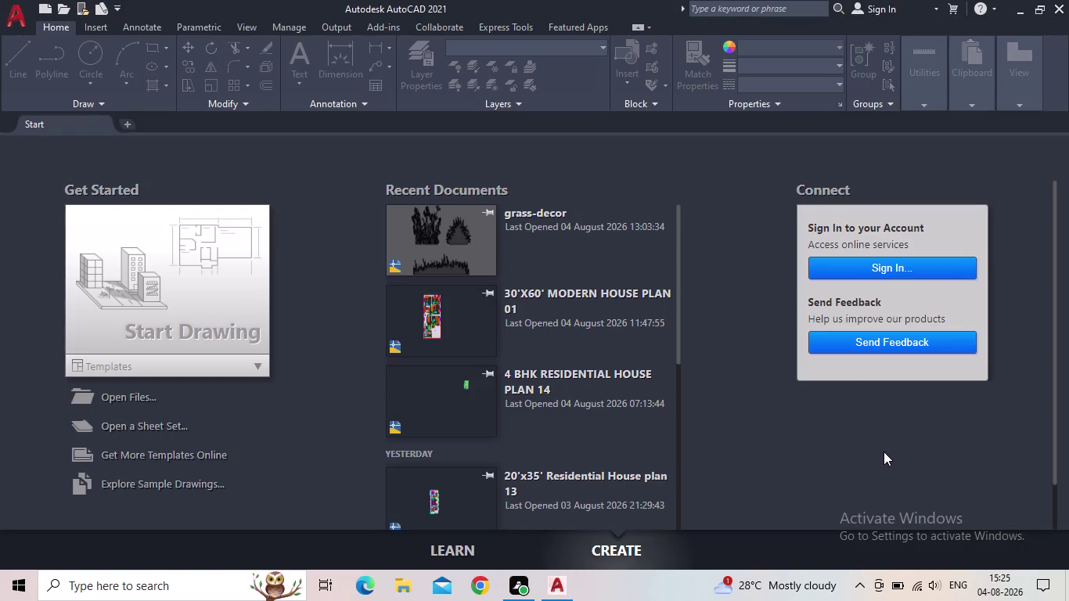
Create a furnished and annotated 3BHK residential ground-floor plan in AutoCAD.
Start a blank drawing, pan the origin to the lower left, and open Drawing Units (UN).
click(172, 300)
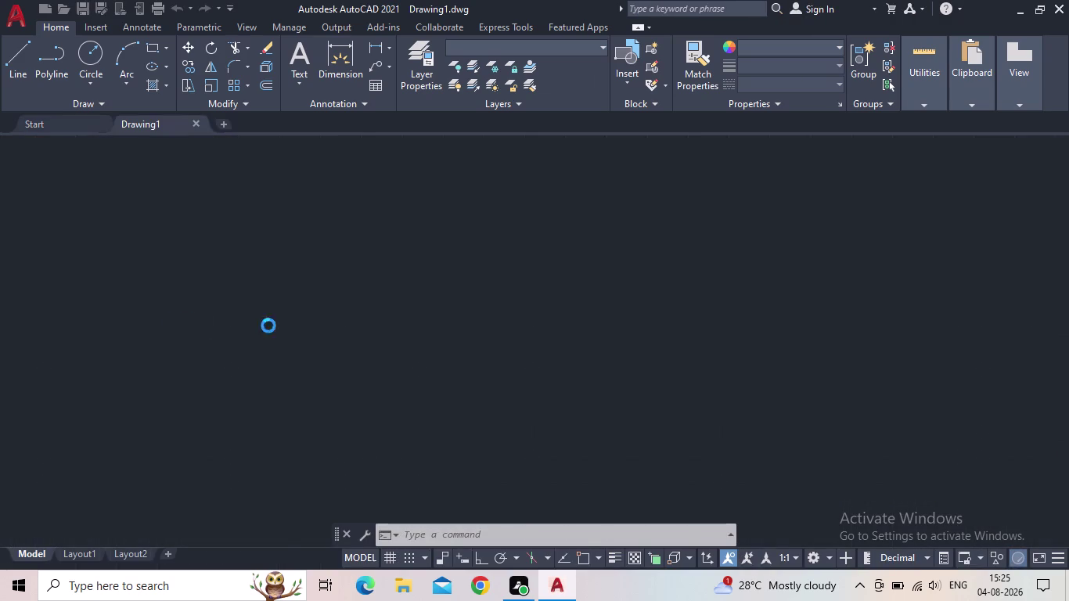
scroll(down, 3)
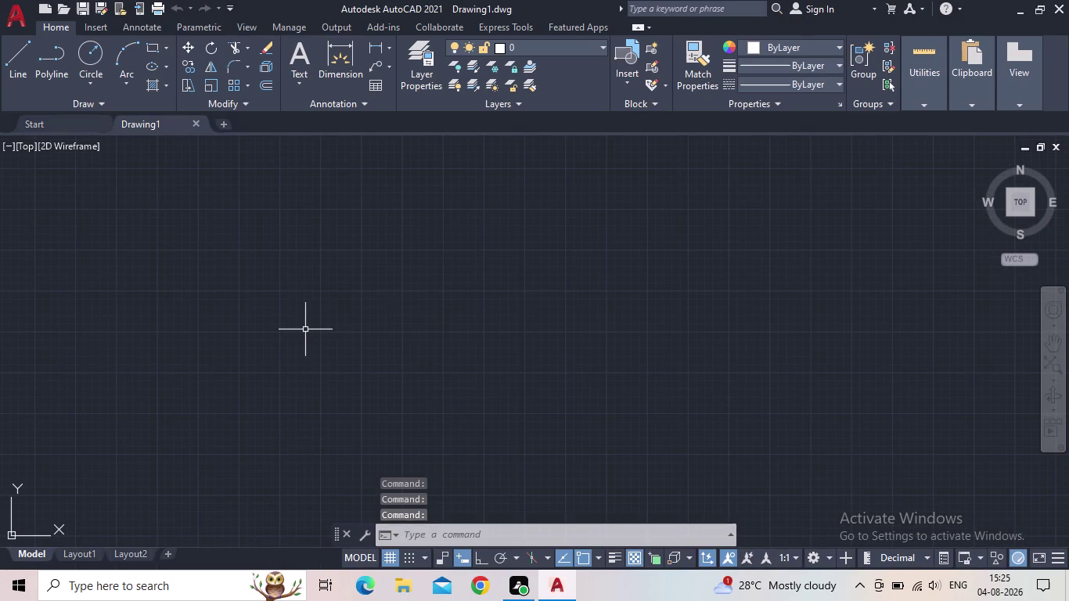
middle_drag(573, 393, 572, 393)
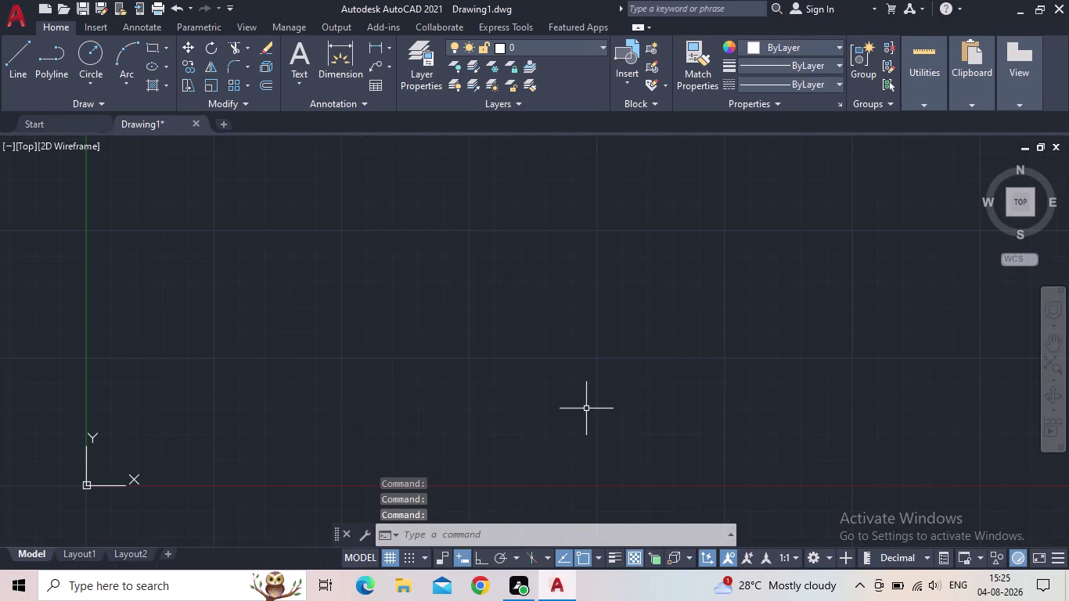
middle_drag(573, 393, 431, 436)
scroll(down, 3)
middle_drag(418, 359, 350, 426)
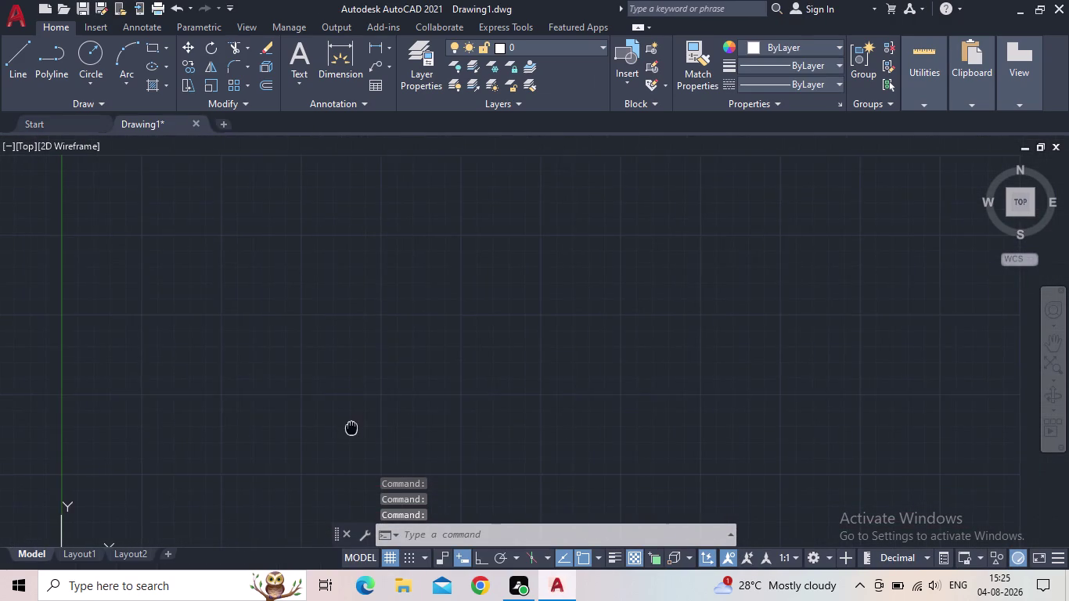
middle_drag(350, 425, 357, 375)
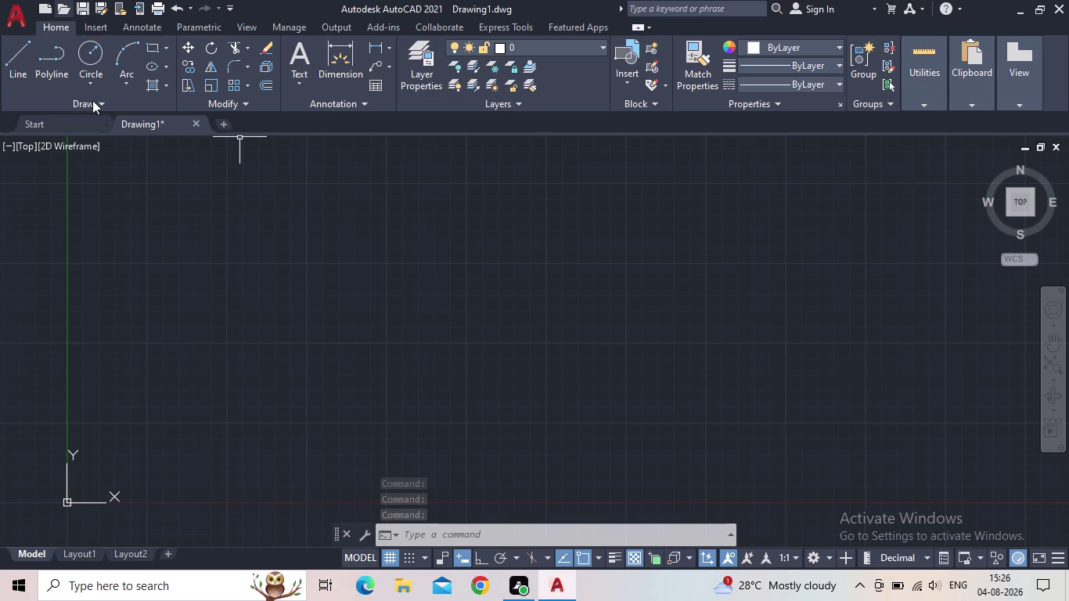
text(UN)
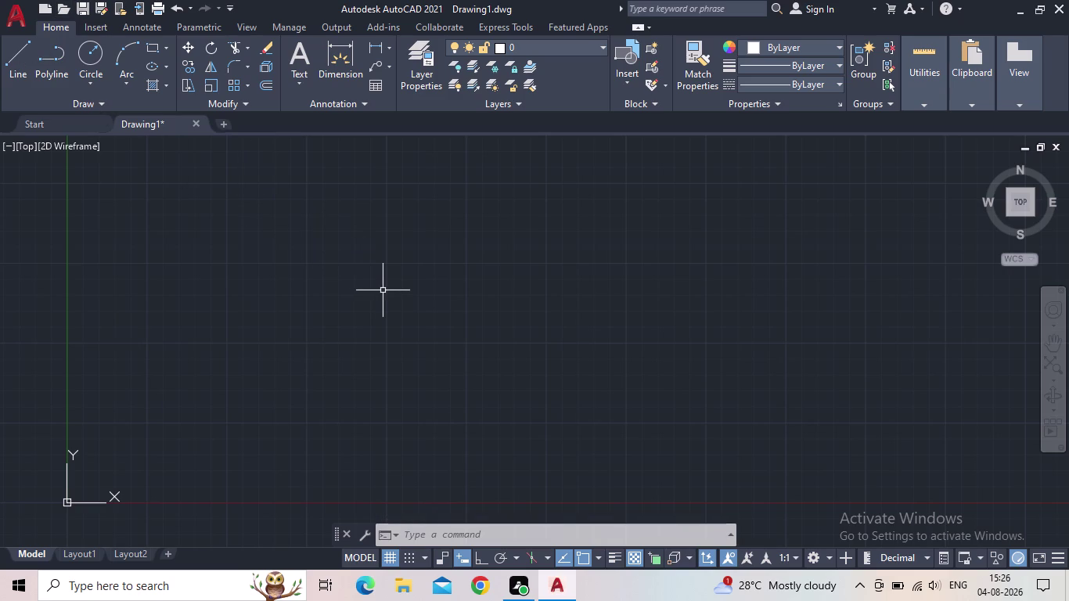
key(Return)
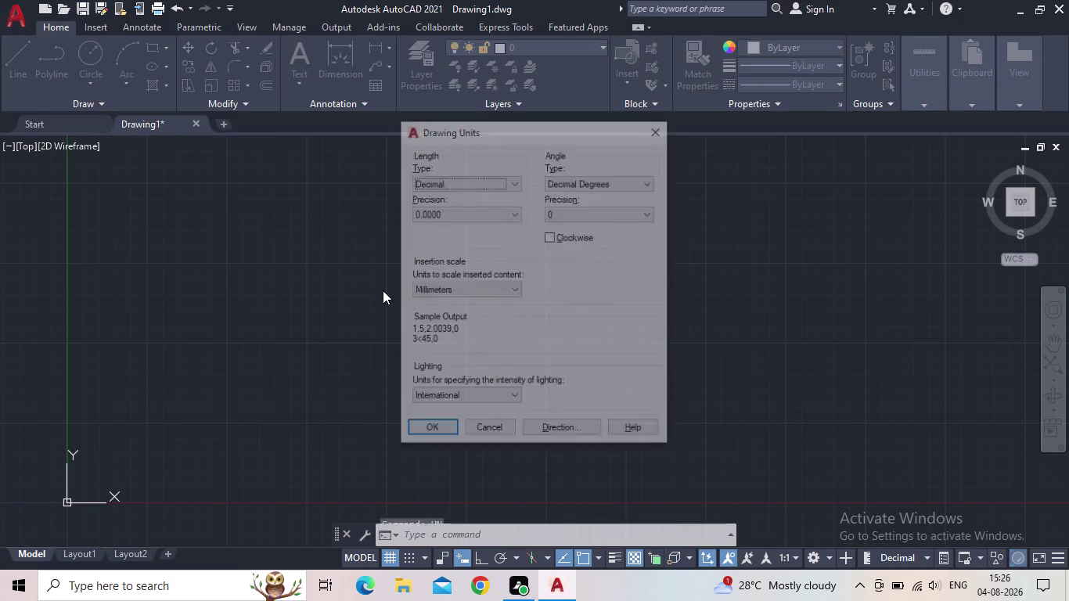
Set drawing units to Engineering, precision 0'-0.00", and insertion scale Inches.
click(493, 186)
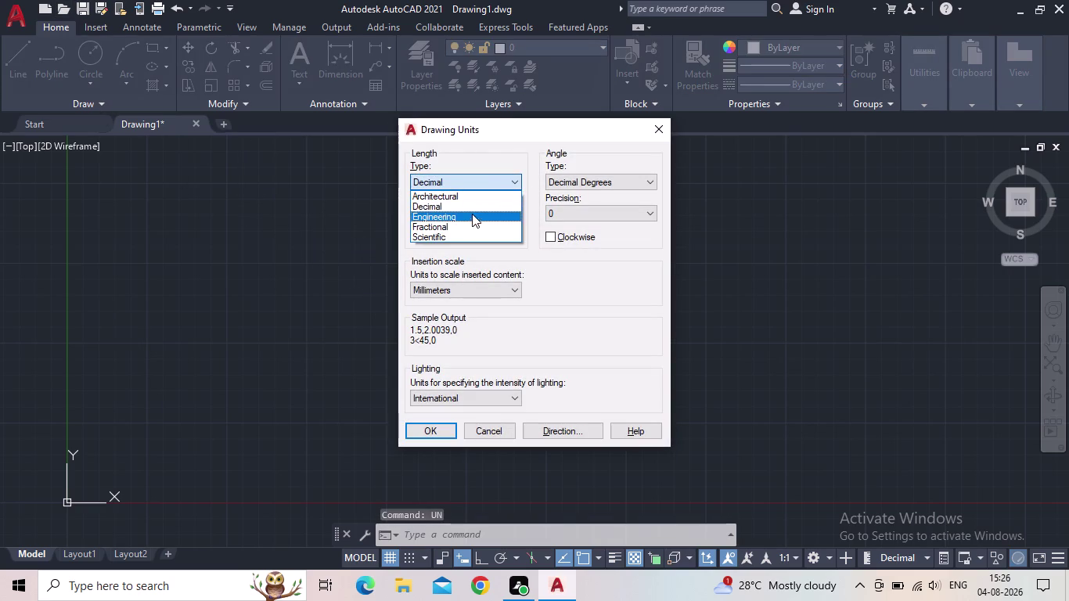
click(470, 216)
click(476, 209)
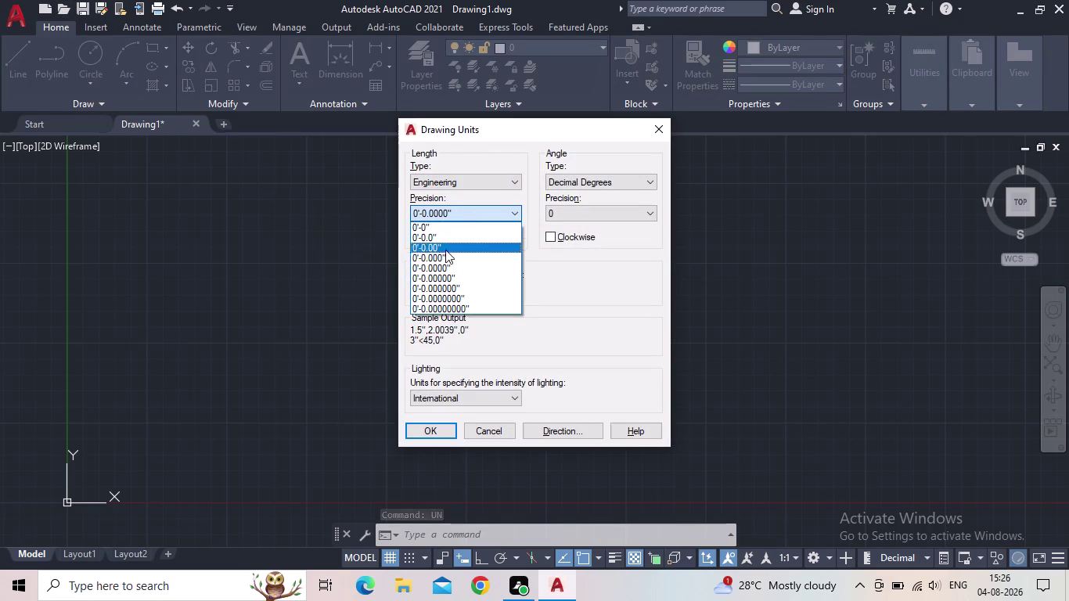
click(446, 250)
click(474, 286)
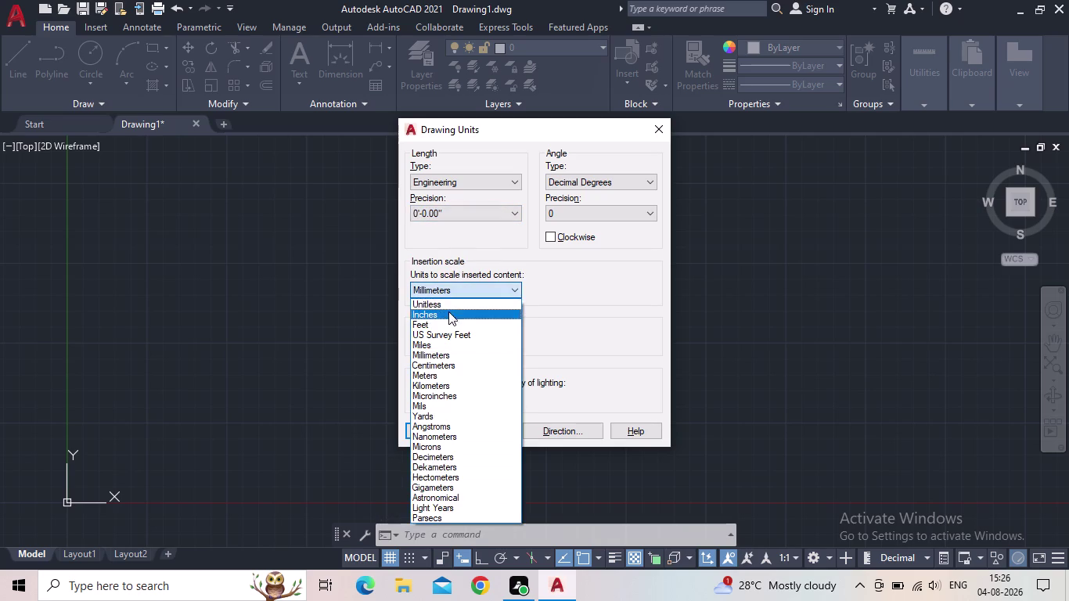
click(447, 314)
click(433, 429)
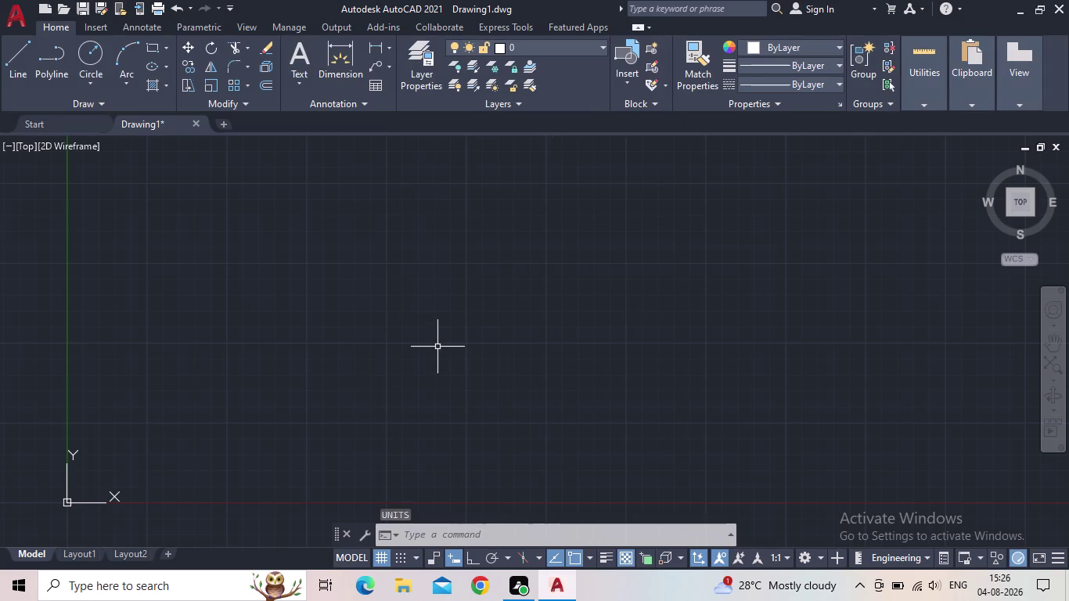
Switch the ISO-25 dimension style's primary units to Engineering and close the style manager.
key(d)
key(Return)
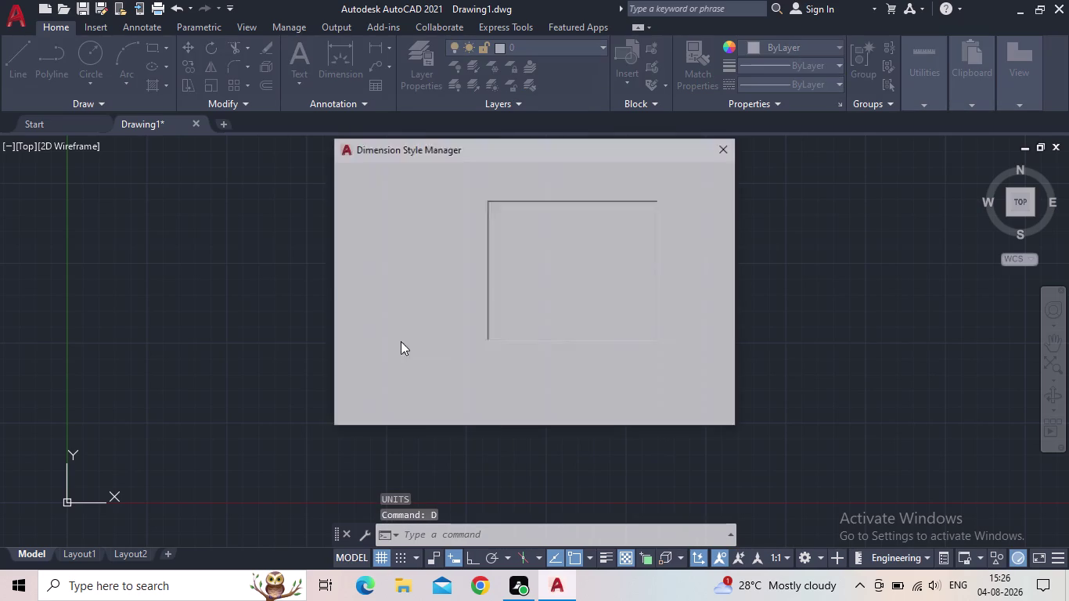
click(701, 257)
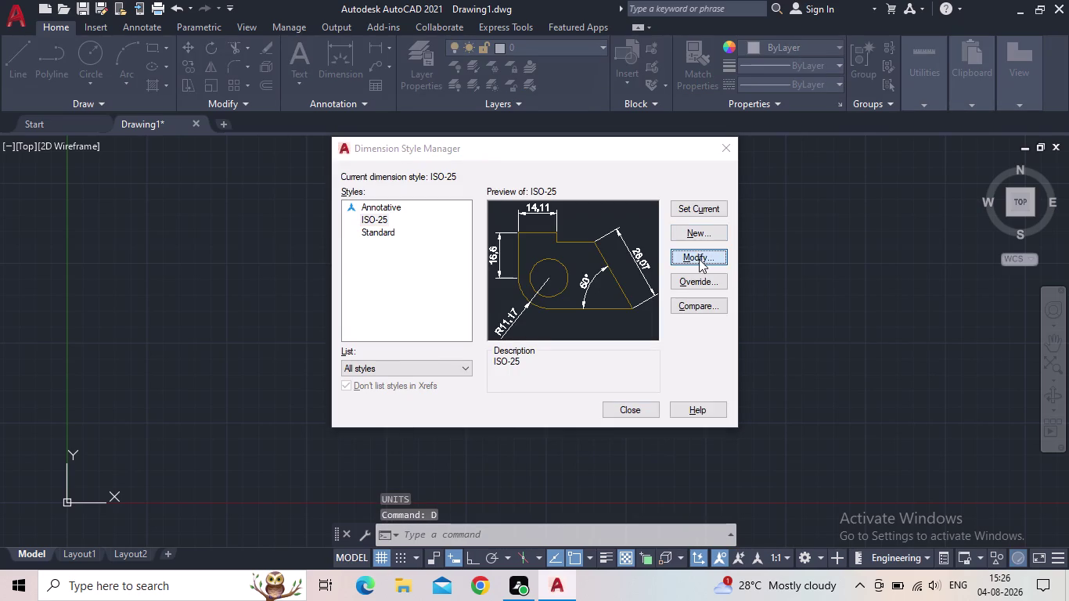
click(515, 145)
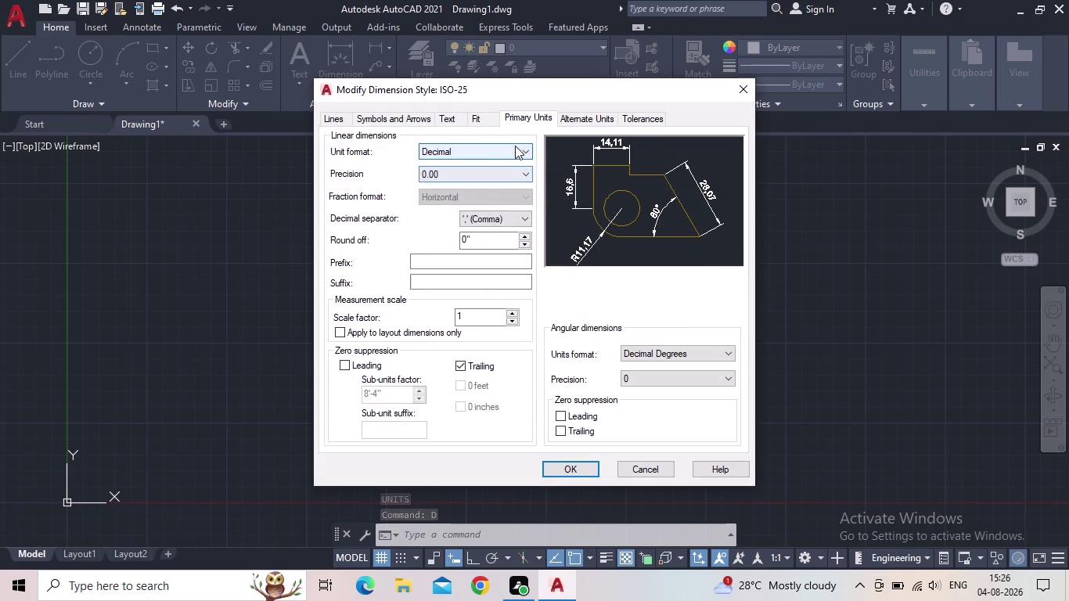
click(463, 184)
click(460, 179)
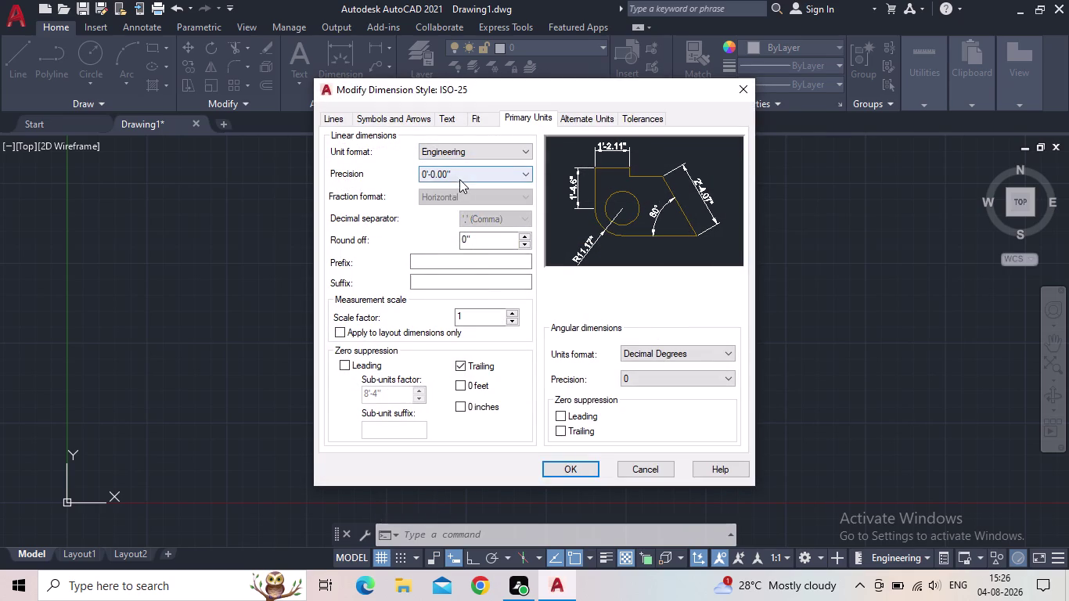
click(453, 206)
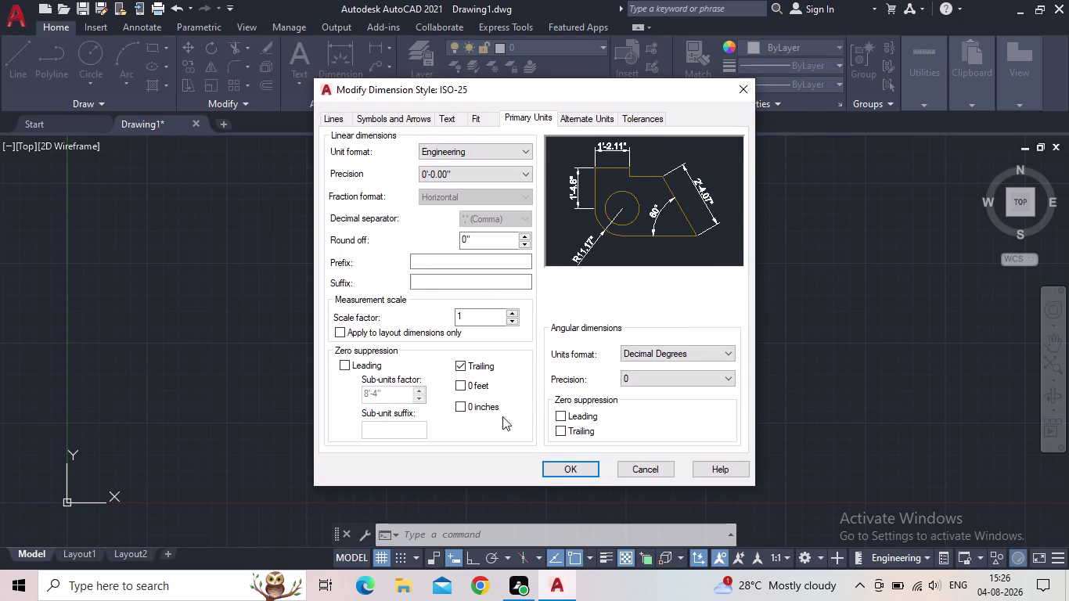
click(566, 474)
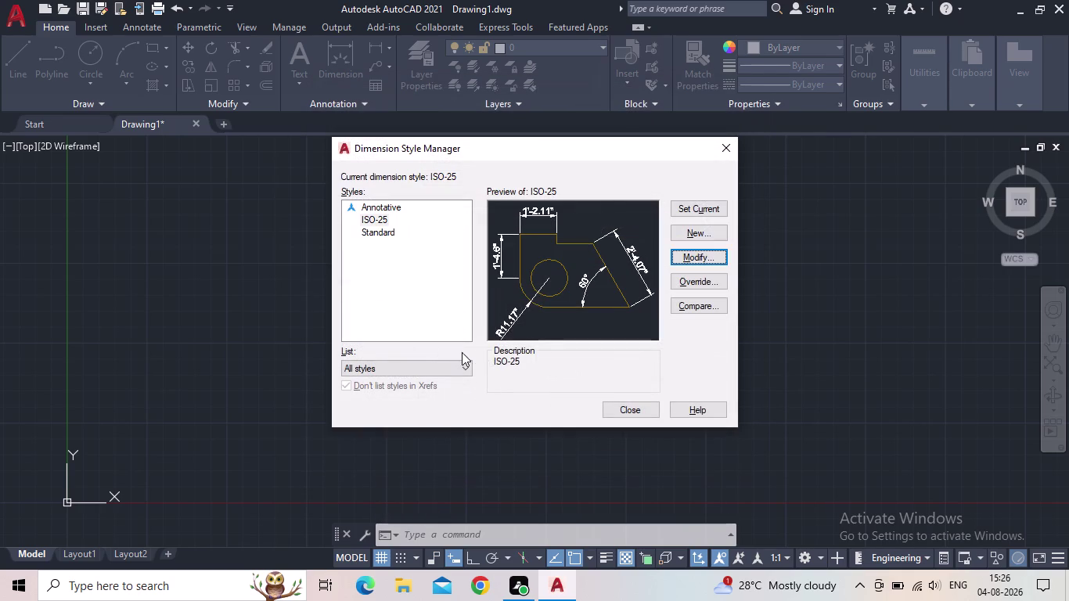
click(703, 208)
click(622, 410)
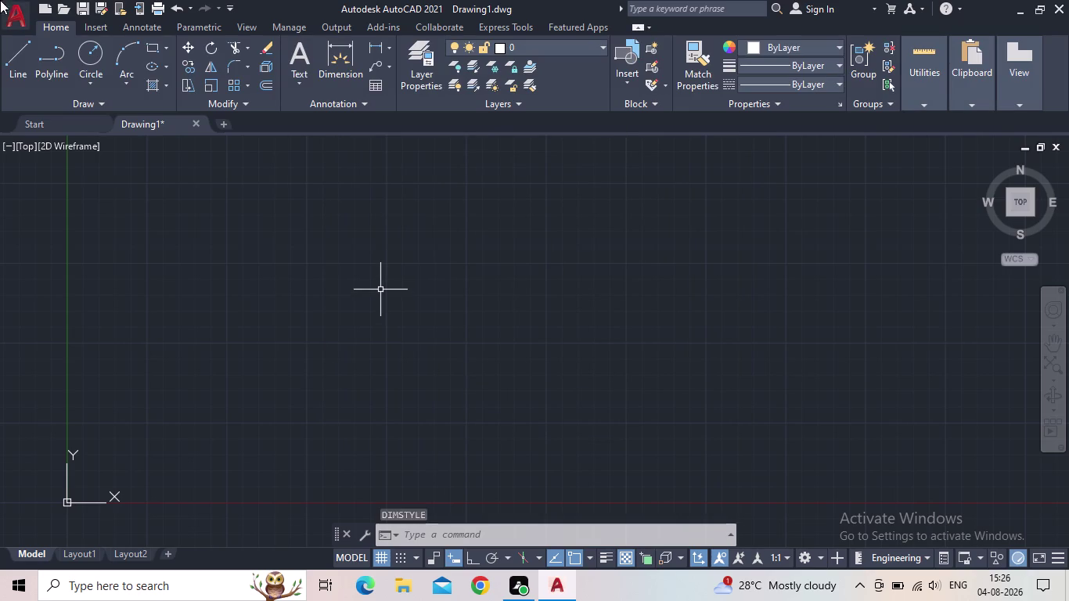
click(19, 18)
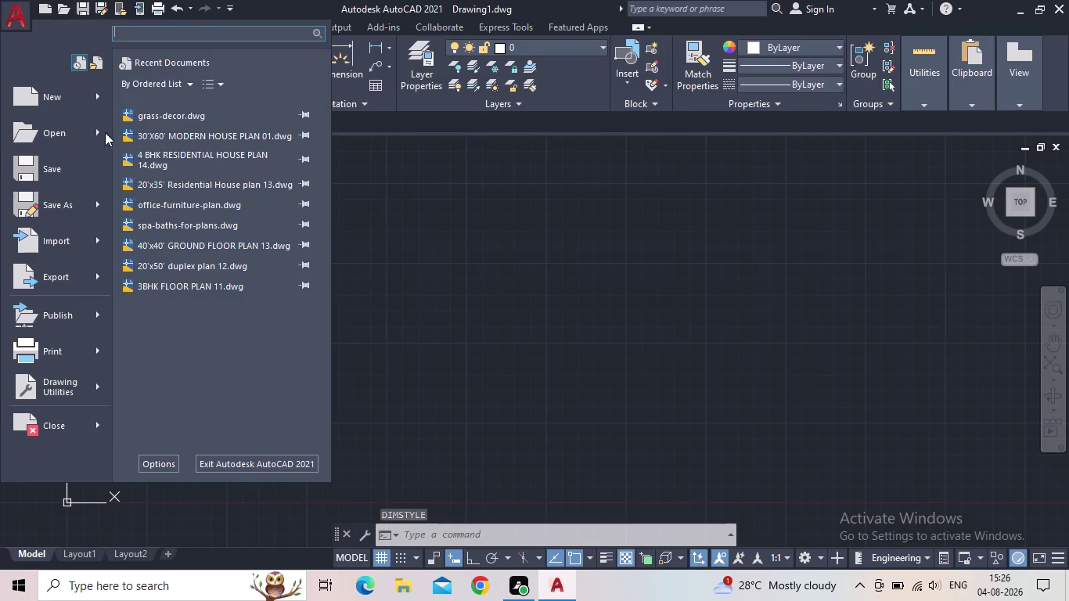
click(598, 275)
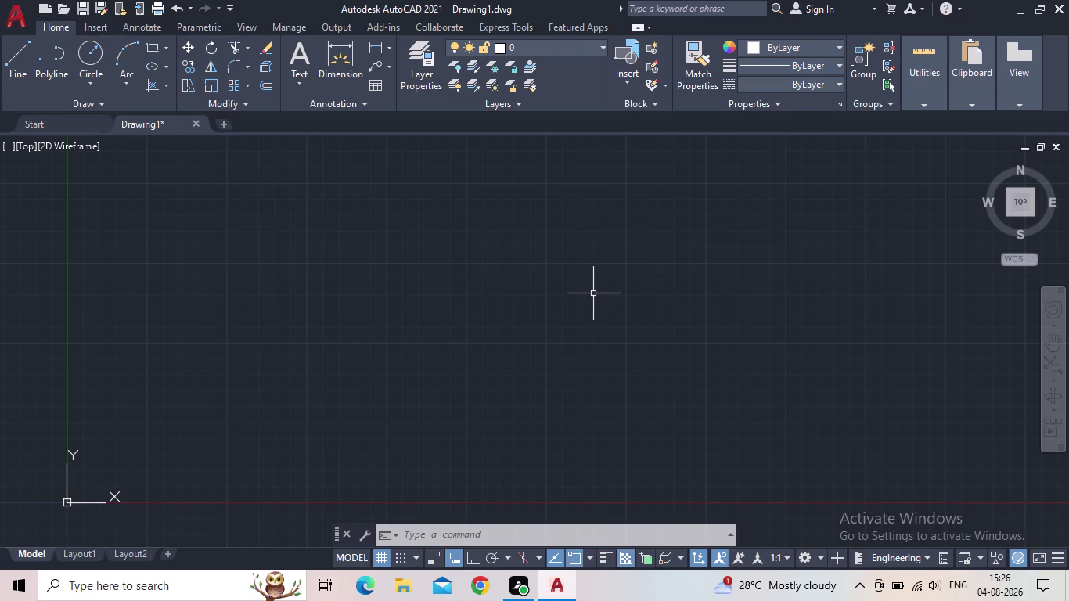
Place a vertical construction line (XL) for the wall.
text(XL)
key(Return)
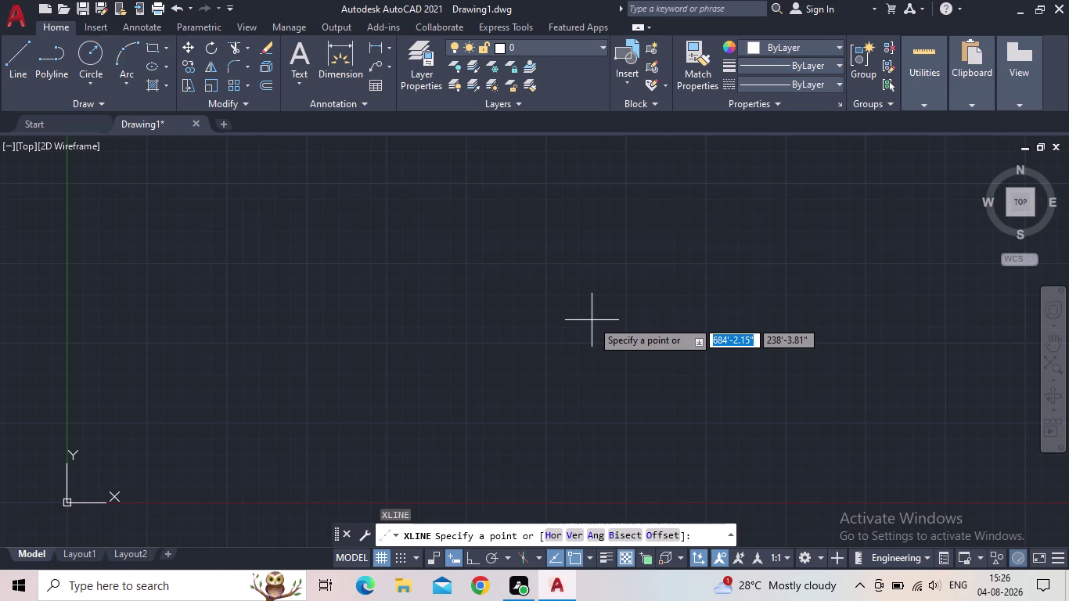
key(v)
key(Return)
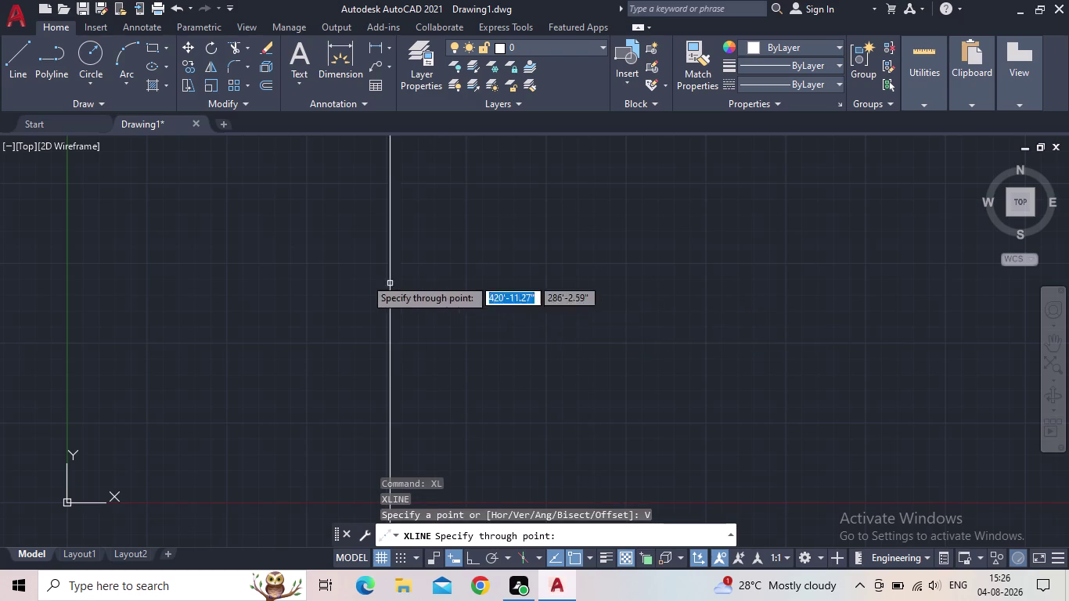
click(318, 254)
key(Escape)
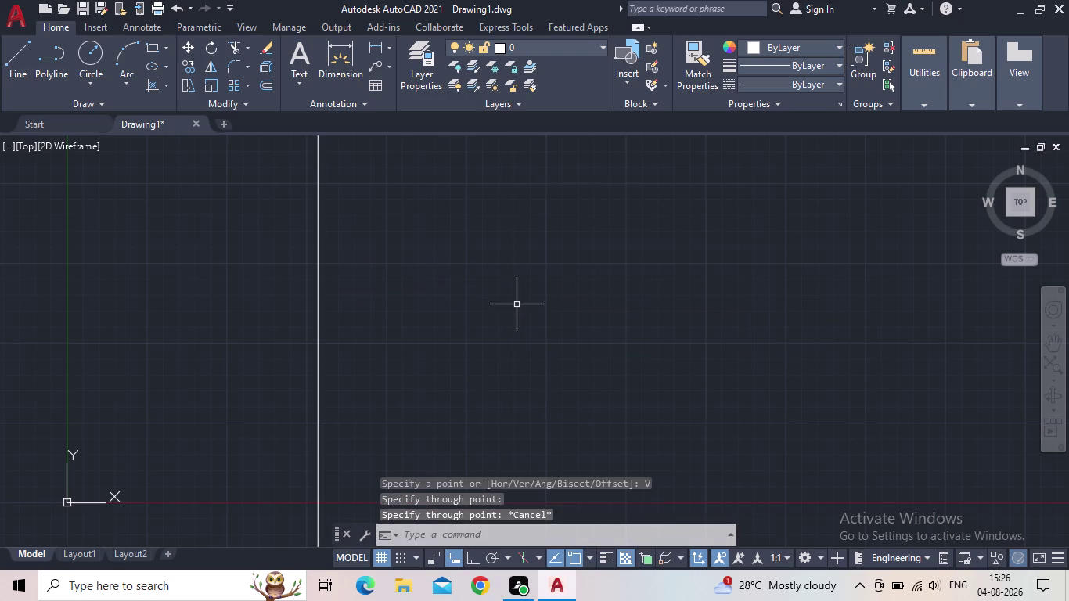
Offset the vertical wall line 9" to form a double wall.
key(o)
key(Return)
text(9)
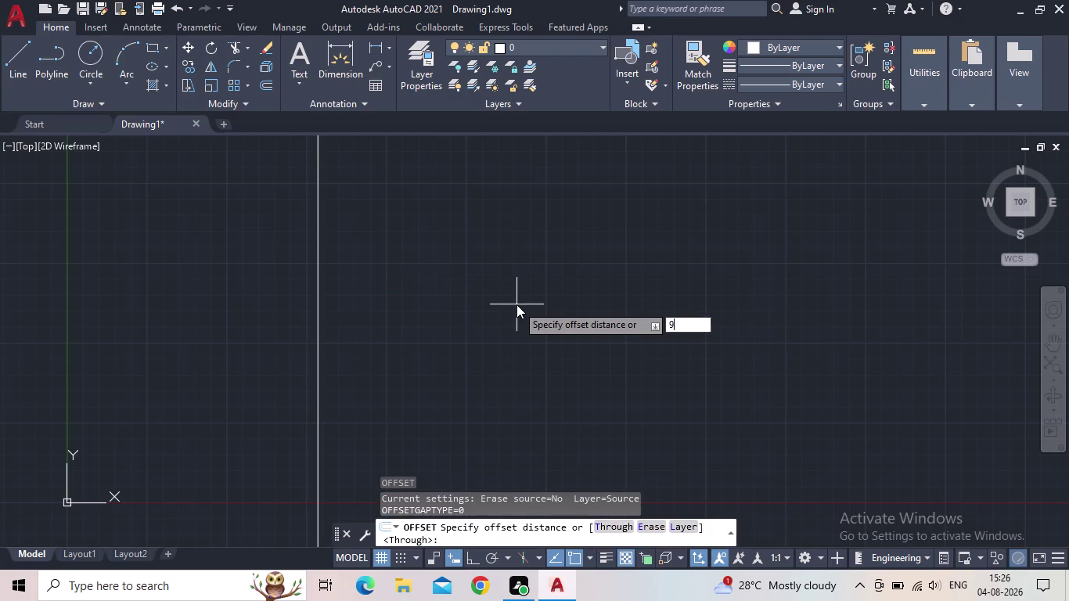
text(")
key(Return)
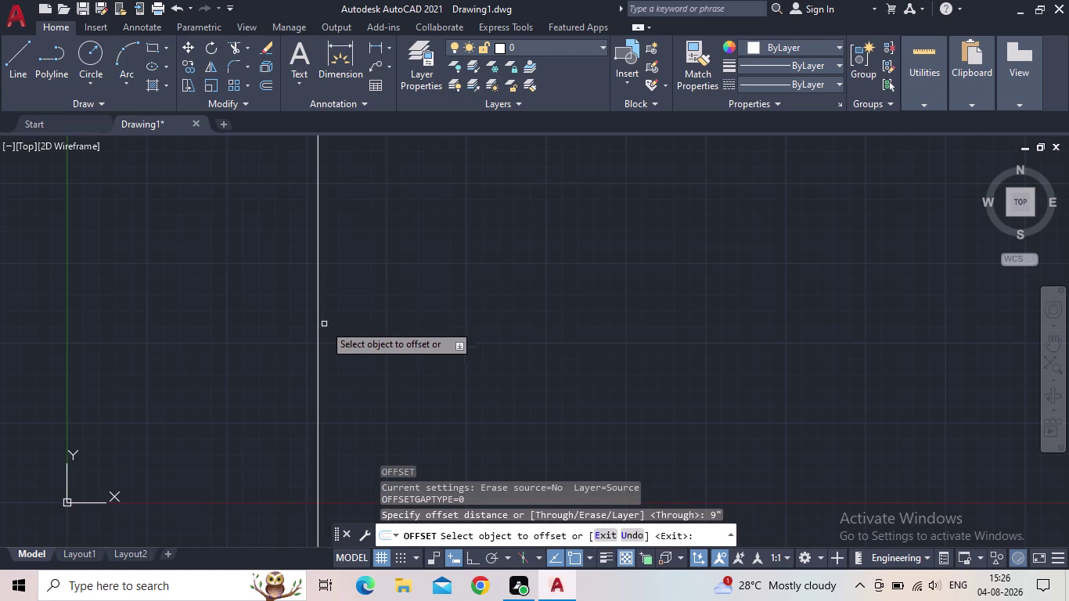
click(316, 331)
click(436, 331)
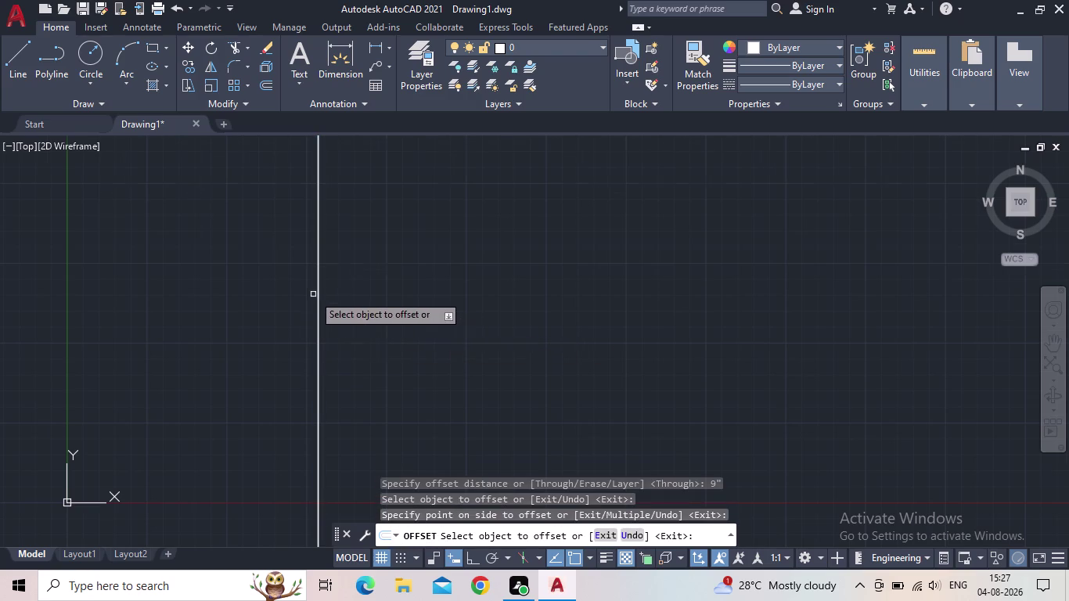
scroll(up, 3)
scroll(up, 3)
middle_drag(382, 270, 334, 304)
key(Escape)
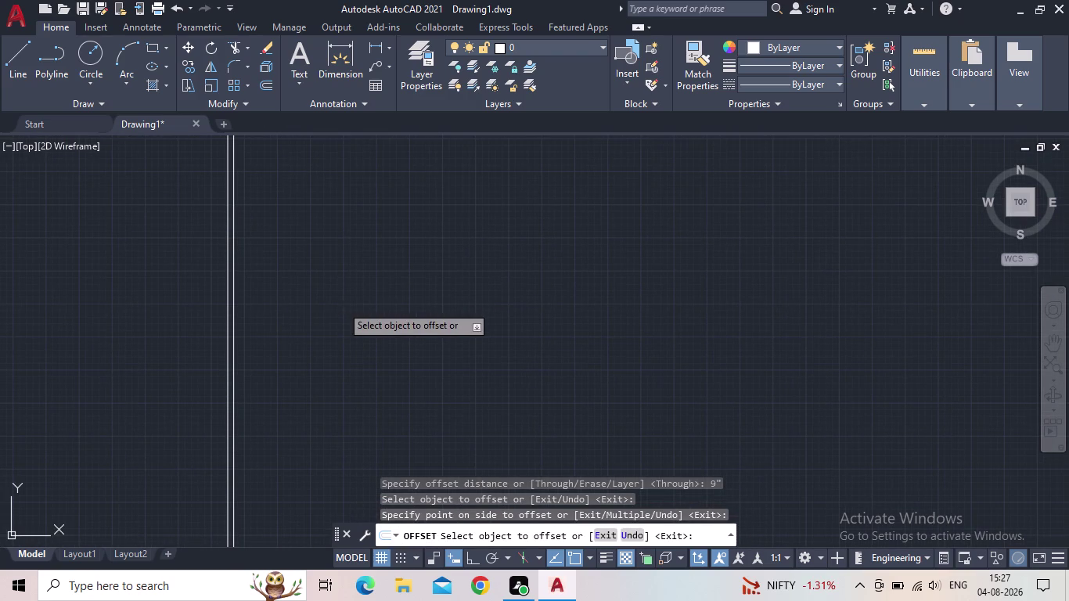
key(o)
key(BackSpace)
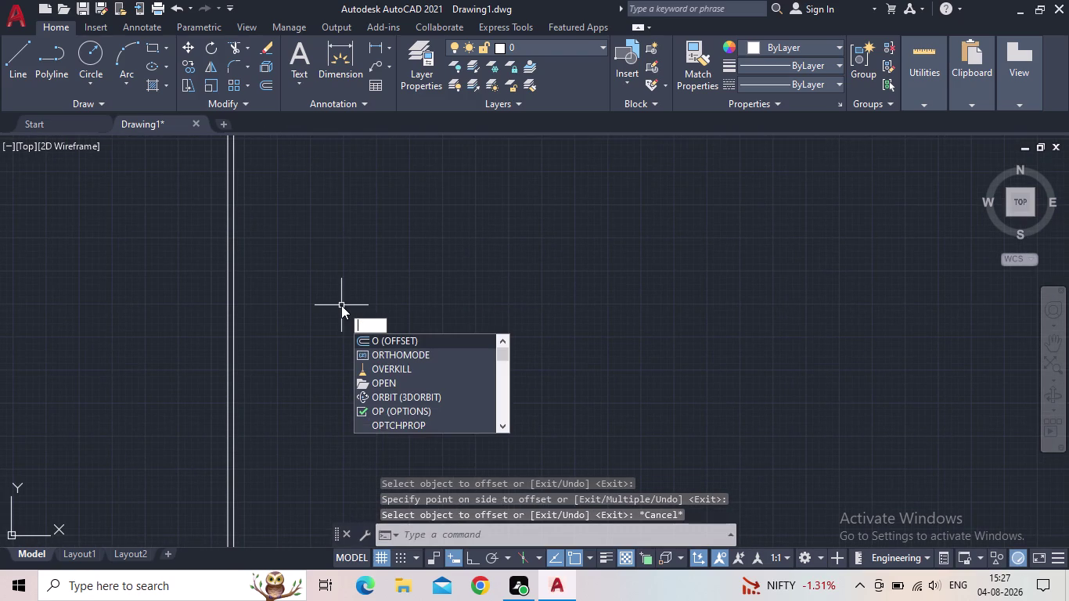
Place a horizontal construction line (XL, H).
text(XL)
key(Return)
key(h)
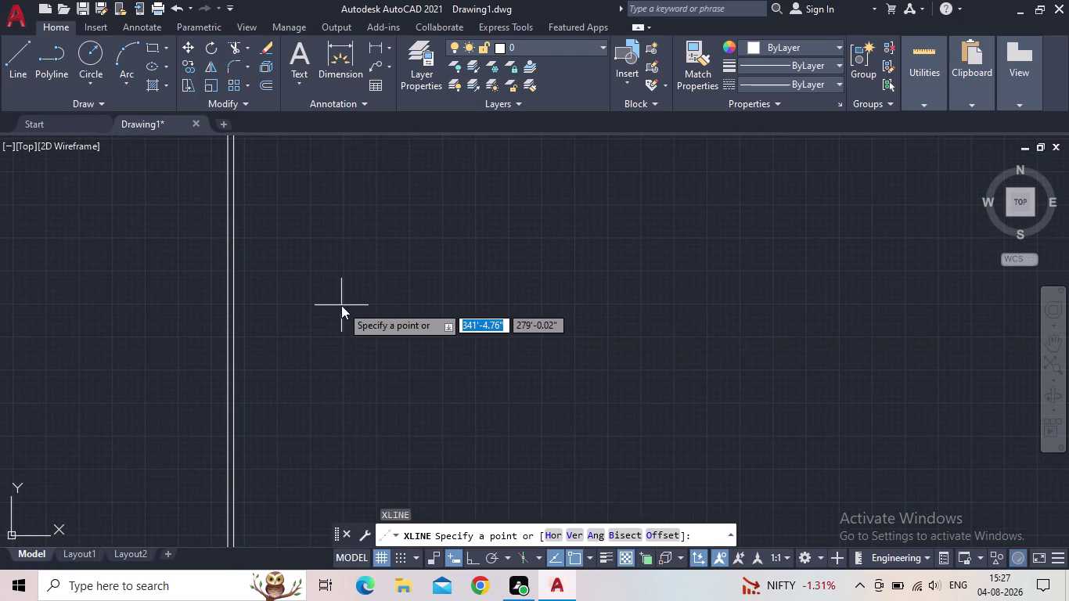
key(Return)
click(323, 310)
key(Escape)
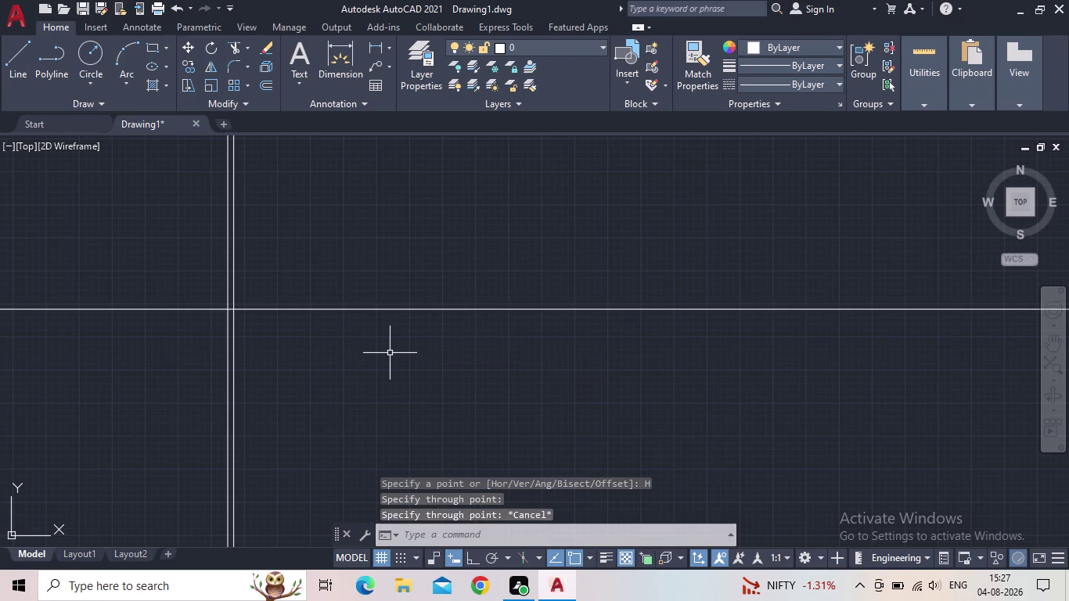
Offset the horizontal line 9" to form the second double wall.
key(o)
key(Return)
key(5)
key(BackSpace)
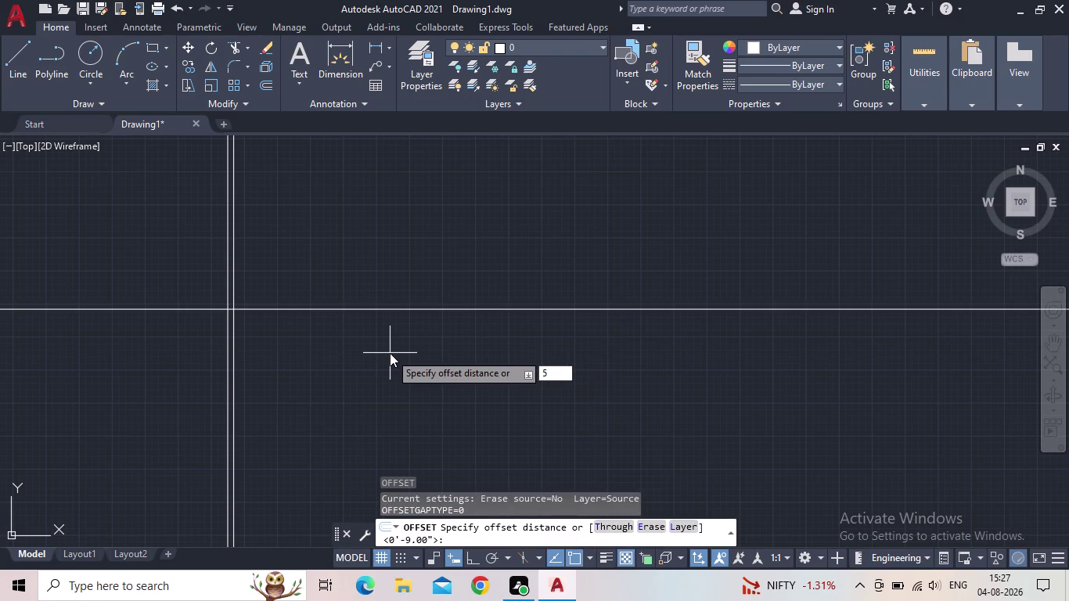
text(9")
key(Return)
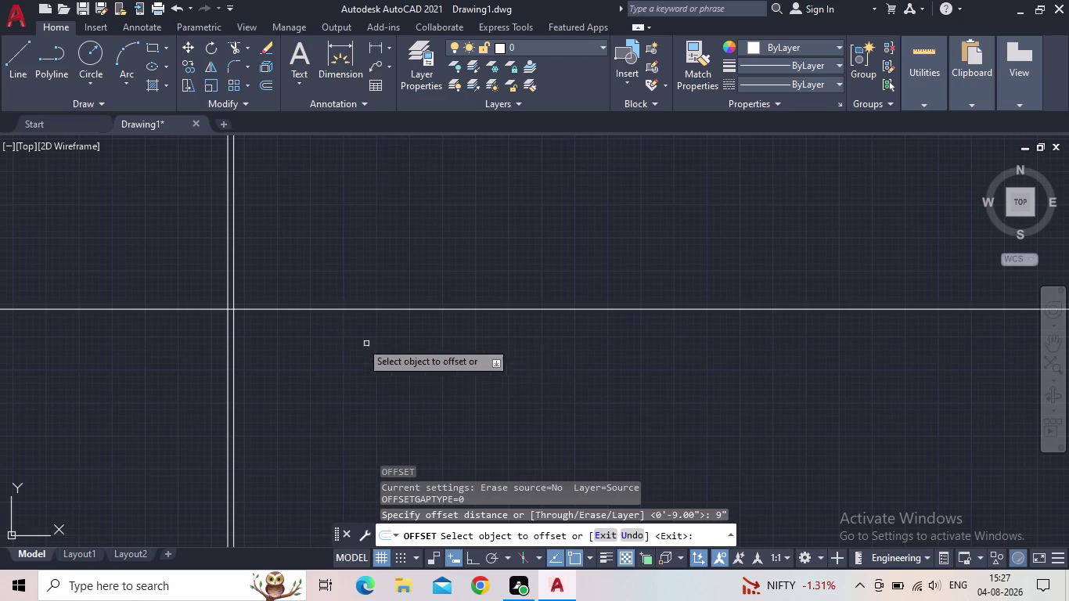
click(288, 306)
click(286, 311)
click(290, 278)
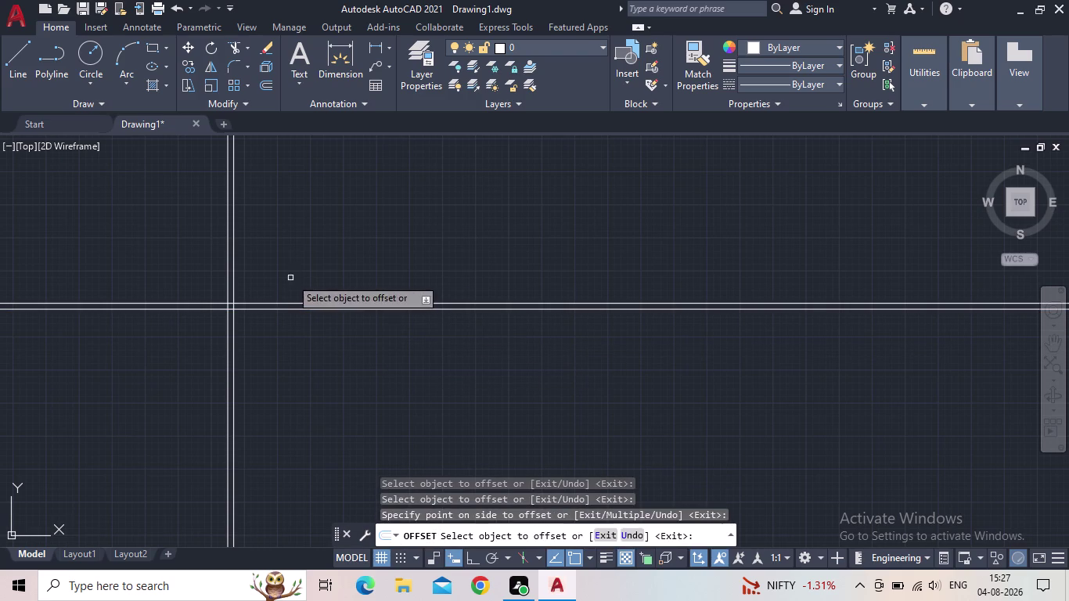
key(Escape)
Trim the overhanging wall line ends with a fence so the double walls meet cleanly.
key(t)
key(r)
key(space)
drag(291, 426, 268, 413)
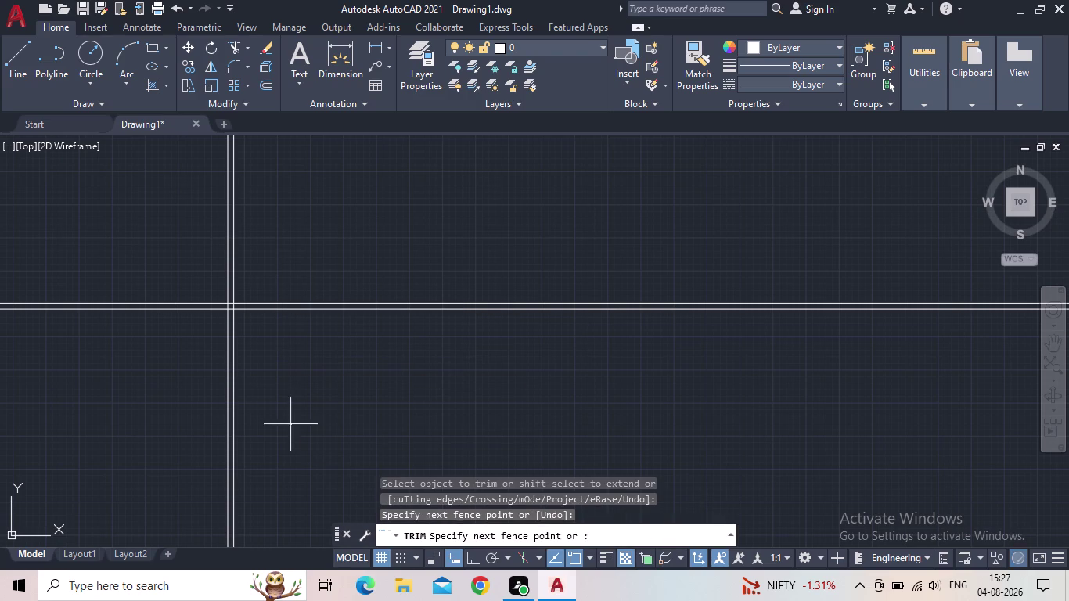
drag(267, 413, 103, 260)
scroll(down, 3)
middle_drag(137, 286, 36, 392)
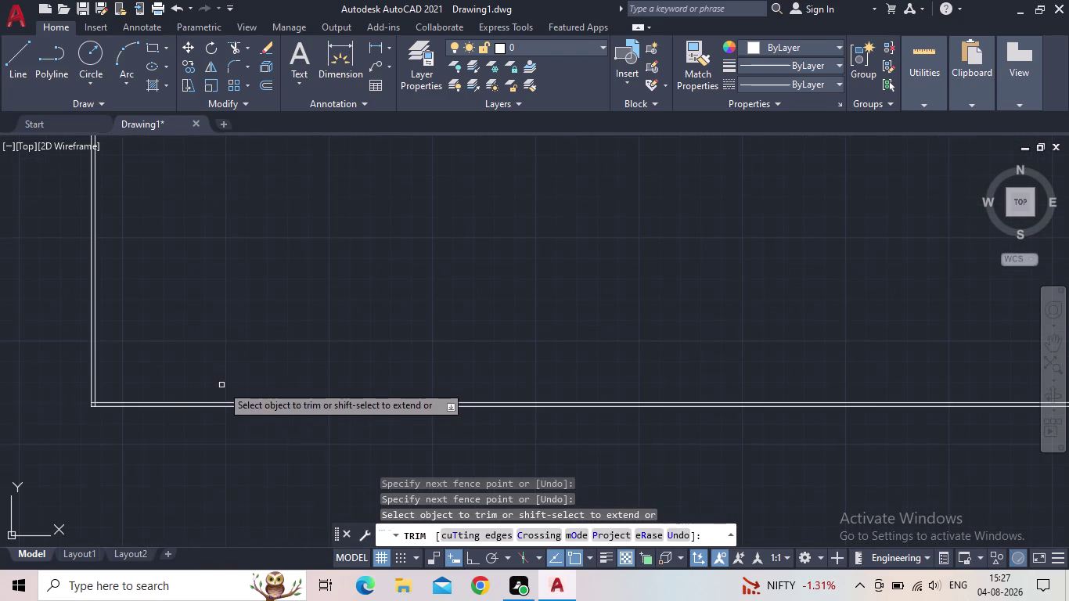
key(Escape)
Review the trimmed wall corner and open the Save Drawing As dialog.
scroll(up, 3)
middle_drag(262, 400, 255, 389)
scroll(down, 3)
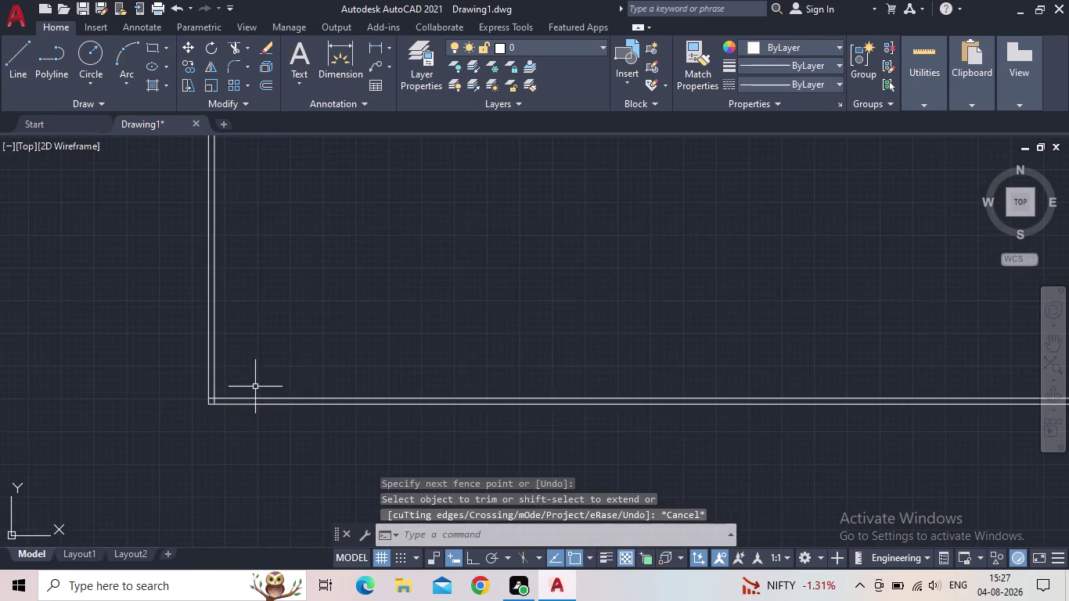
middle_drag(302, 329, 148, 394)
middle_drag(269, 350, 293, 362)
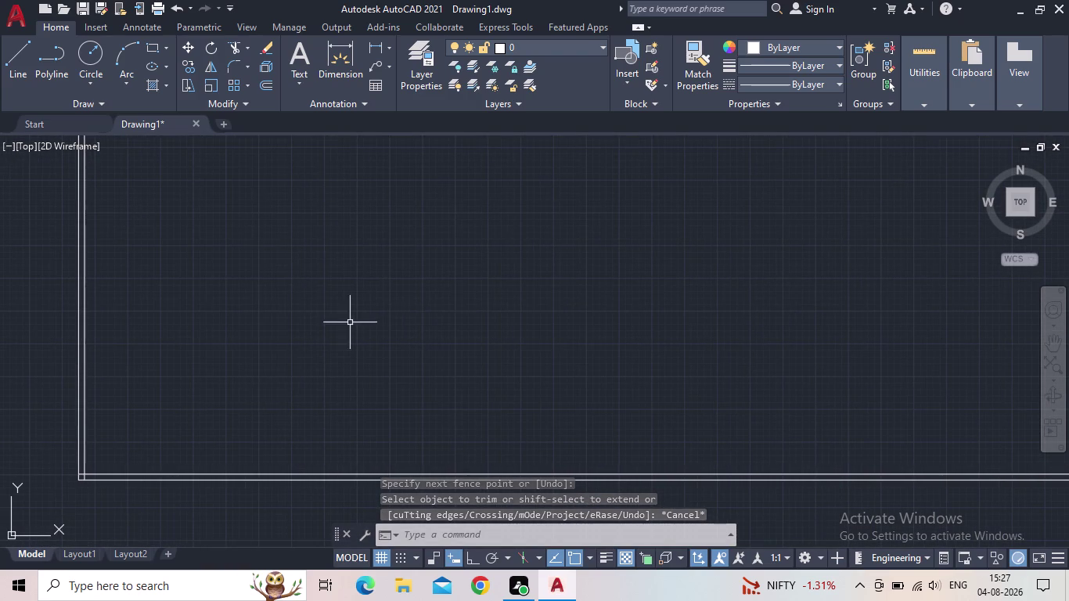
click(88, 7)
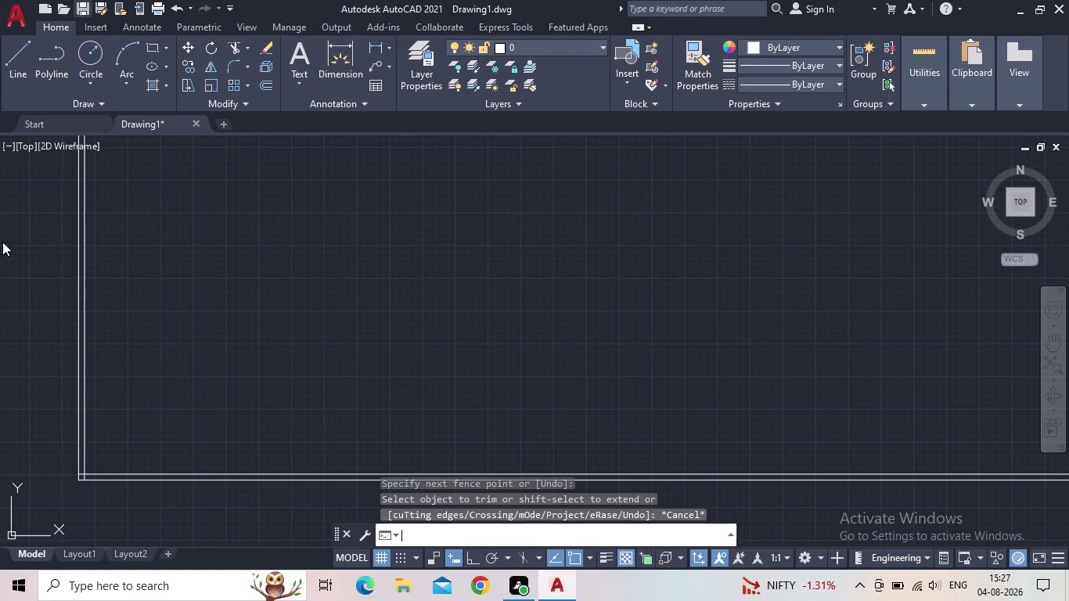
double_click(479, 192)
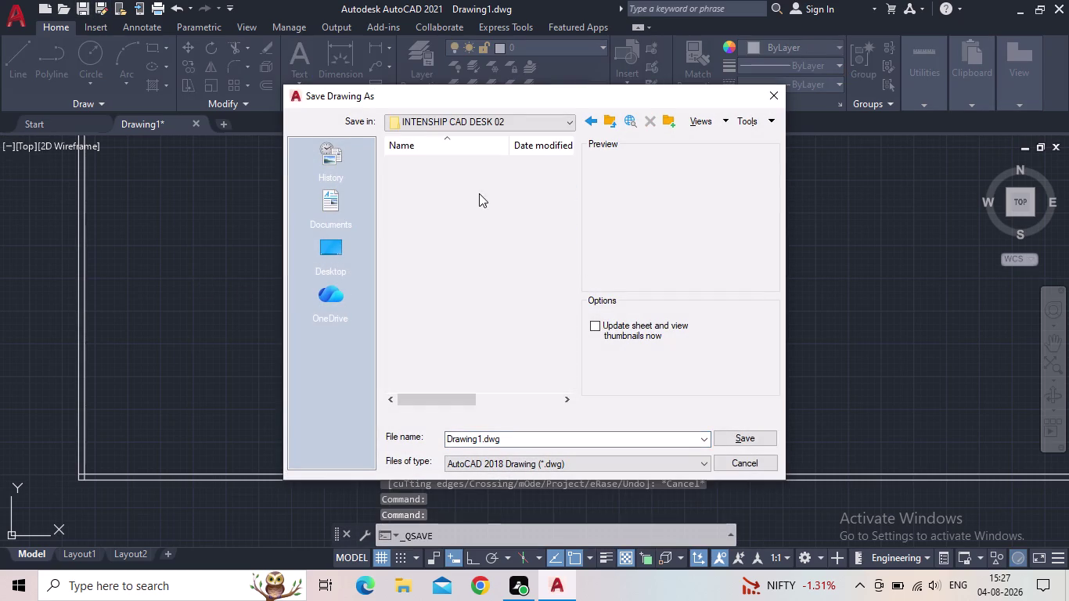
Name the file 'PROJECT 2 RESIDENTIAL FLOOR PLAN' and save it.
click(521, 442)
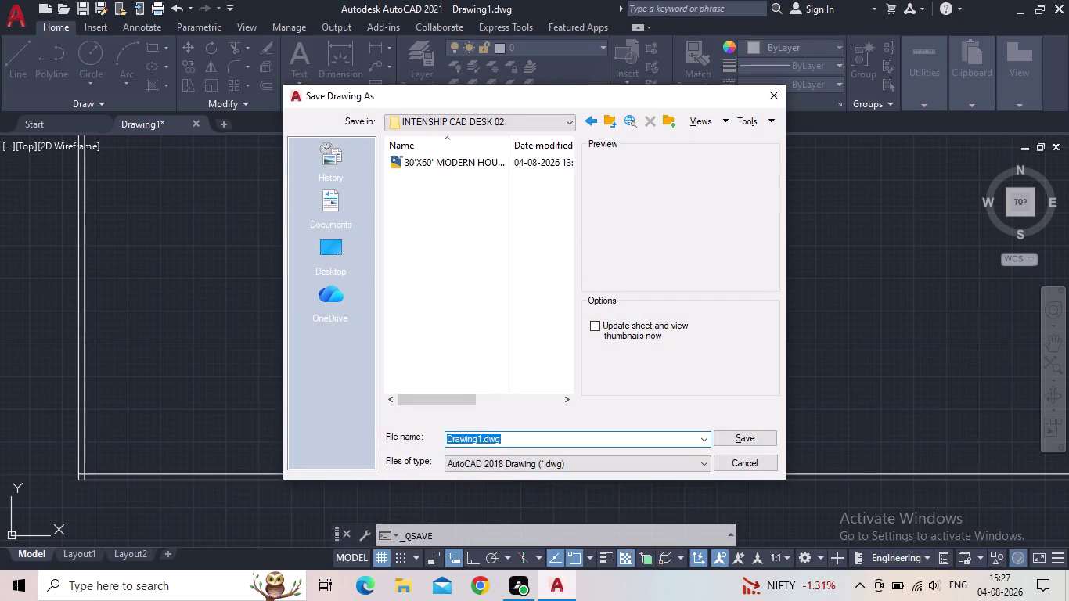
text(PRO)
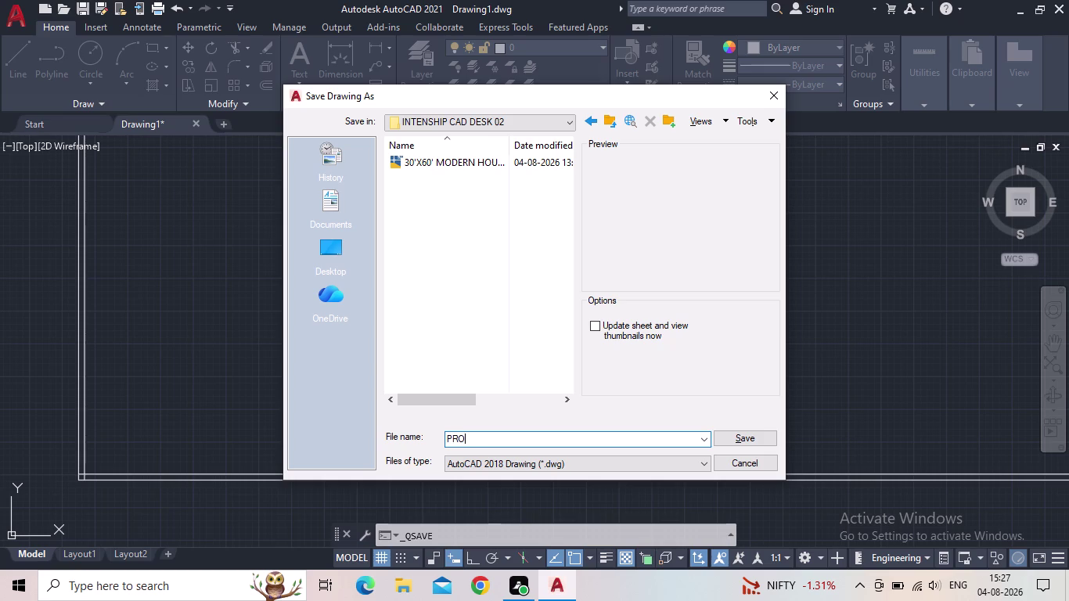
text(JECT)
key(space)
text(2)
key(space)
text(RES)
text(IDENTI)
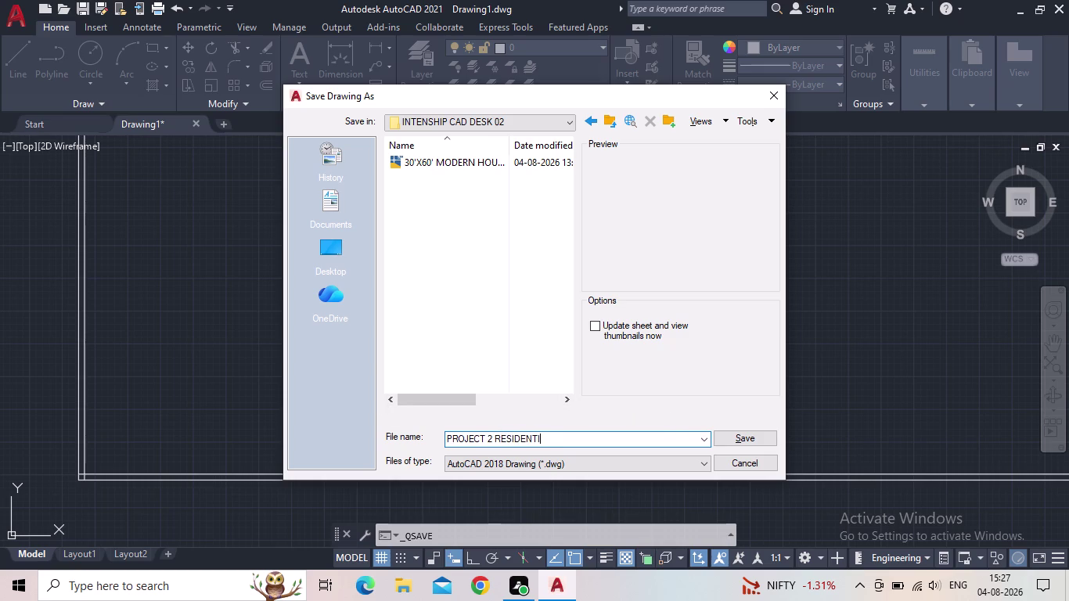
text(AL FLOOR)
key(space)
text(PLAN)
key(Return)
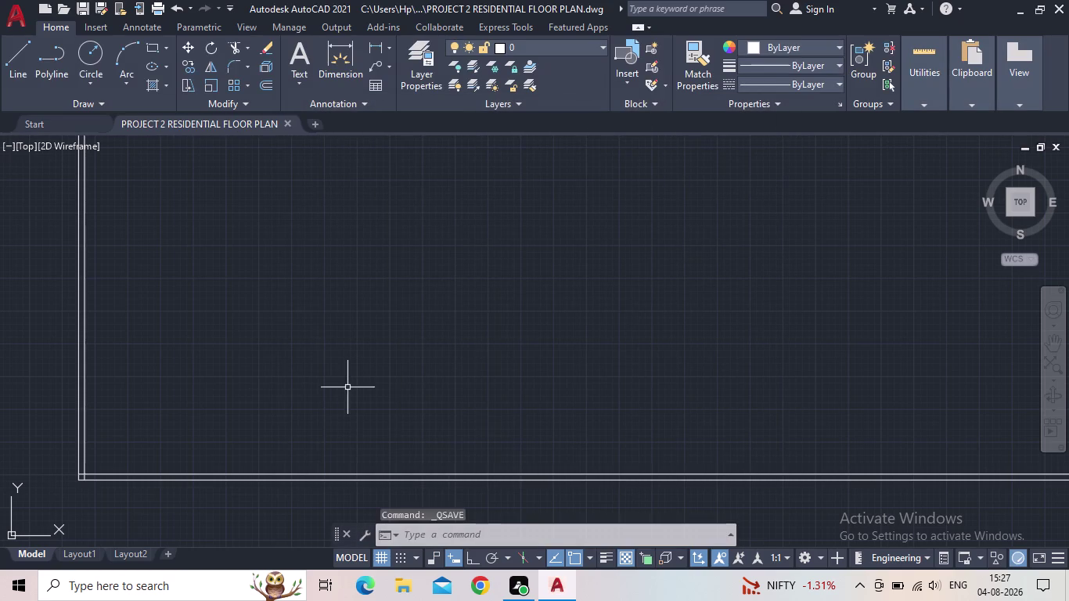
middle_drag(433, 347, 401, 398)
scroll(down, 3)
middle_drag(407, 386, 328, 369)
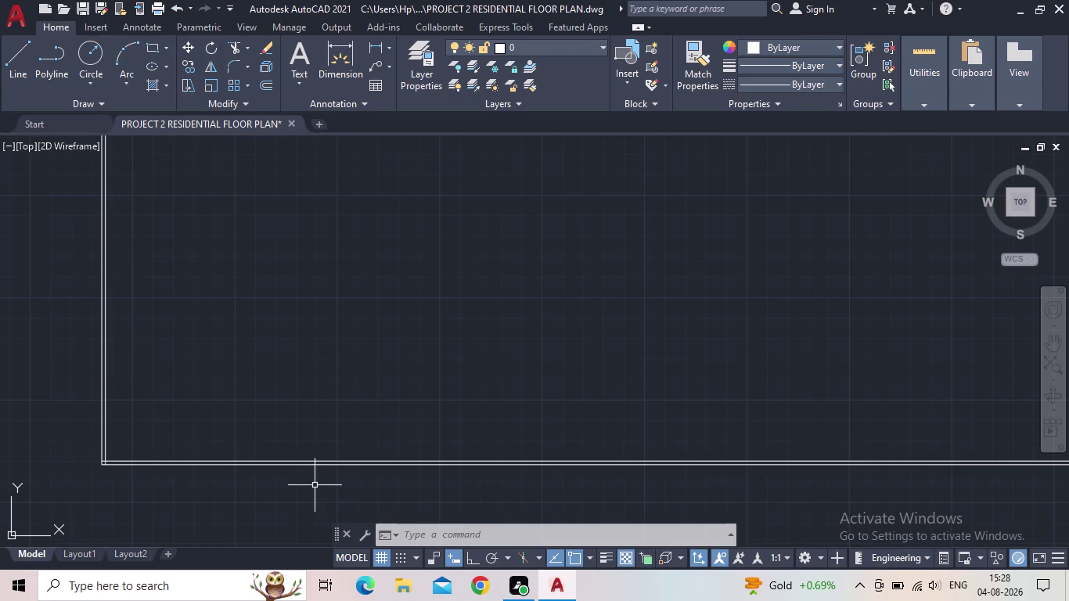
middle_drag(373, 452, 360, 477)
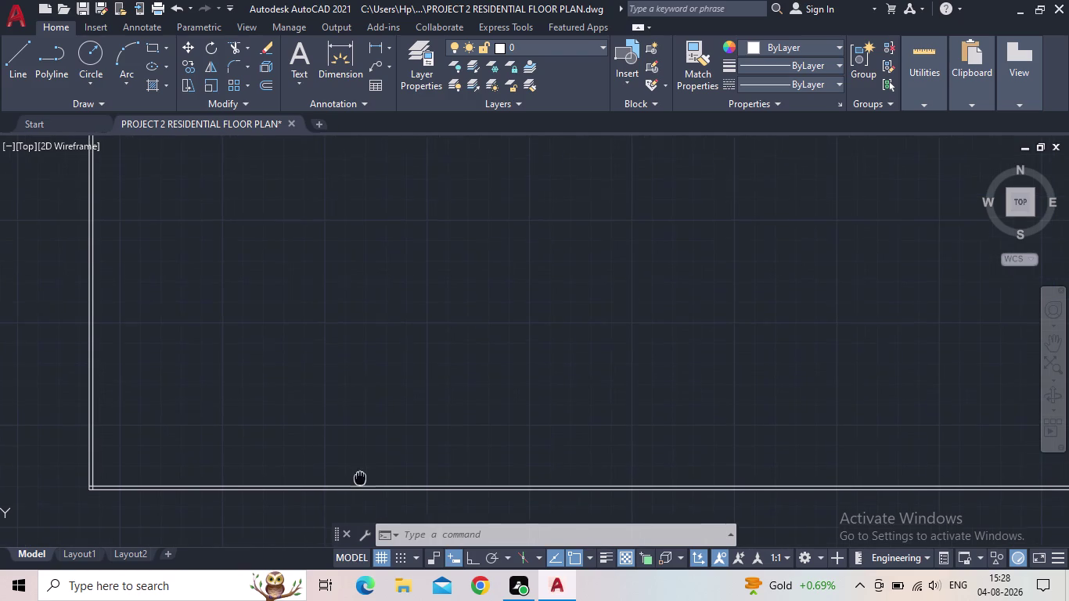
middle_drag(360, 477, 361, 478)
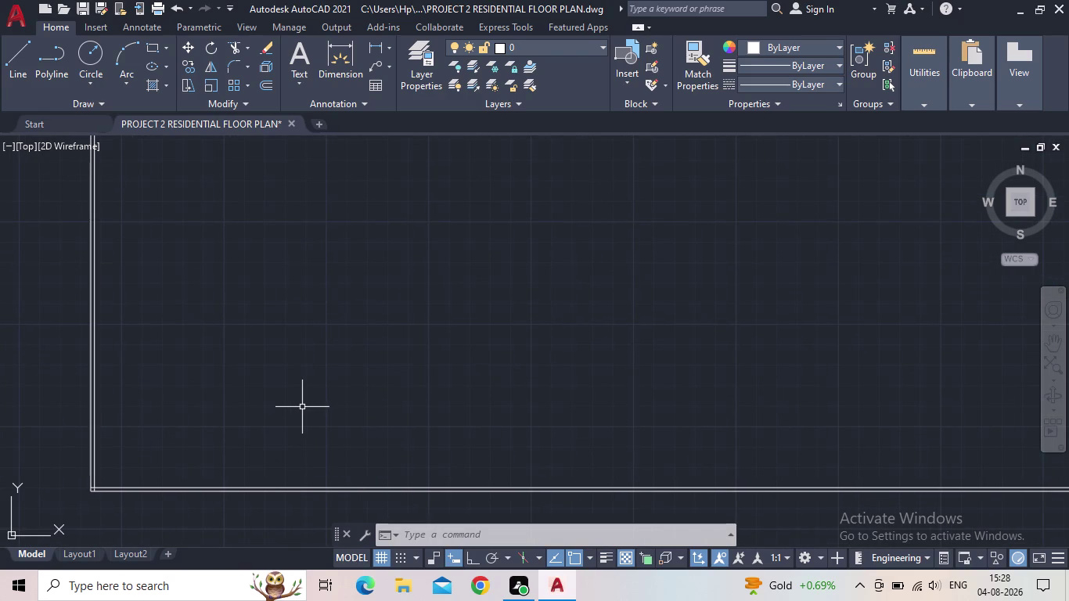
middle_drag(316, 416, 301, 455)
middle_drag(303, 419, 303, 435)
middle_drag(306, 434, 377, 428)
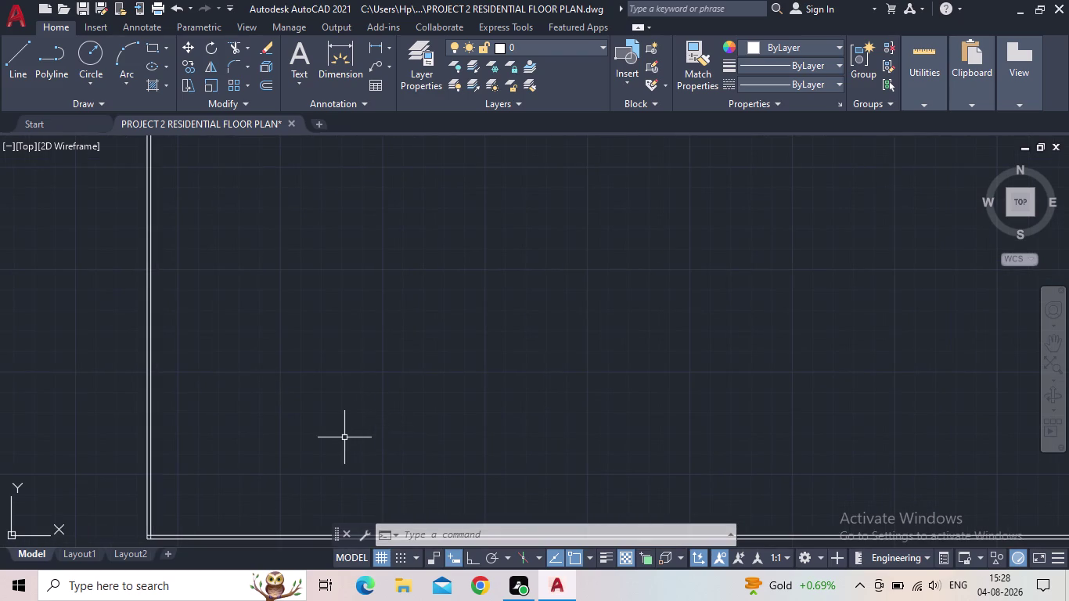
scroll(up, 3)
middle_drag(345, 420, 401, 345)
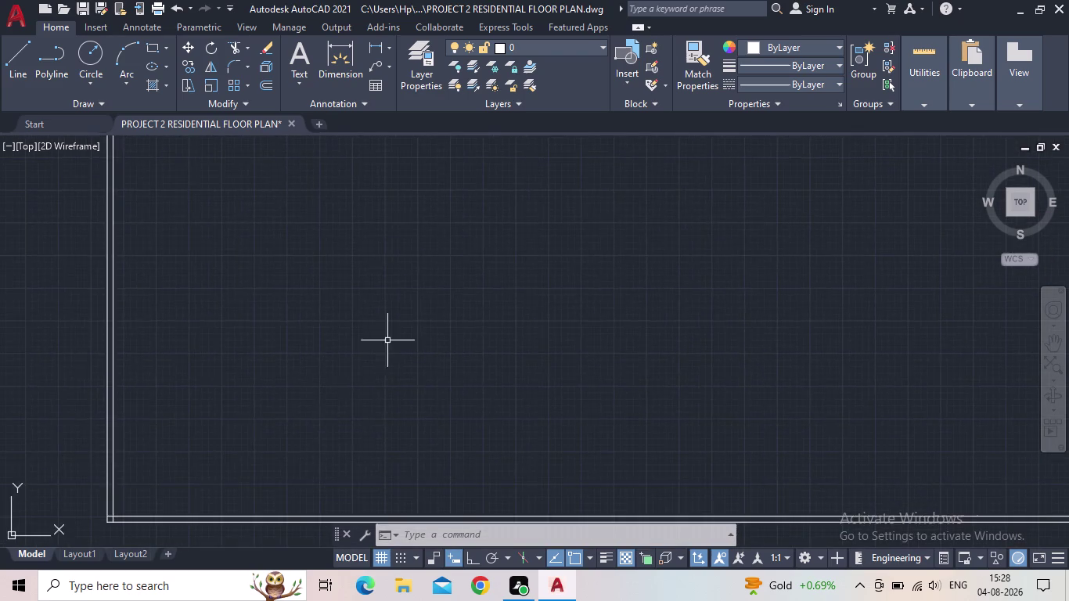
middle_drag(350, 421, 306, 352)
scroll(up, 3)
middle_drag(287, 418, 457, 437)
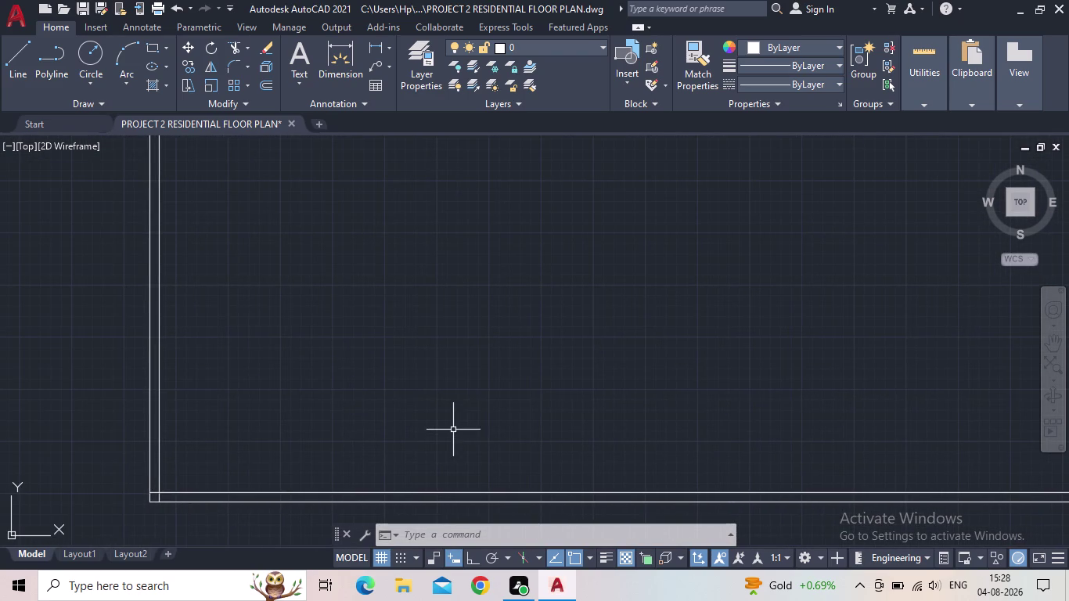
Offset the left outer wall line 10' inward.
key(o)
key(Return)
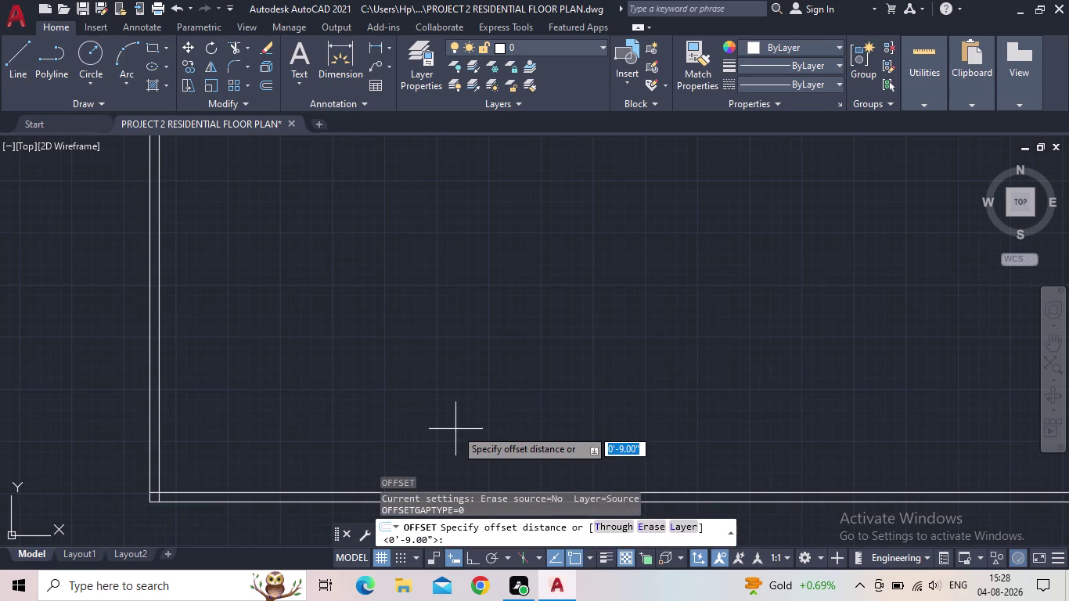
text(15)
key(BackSpace)
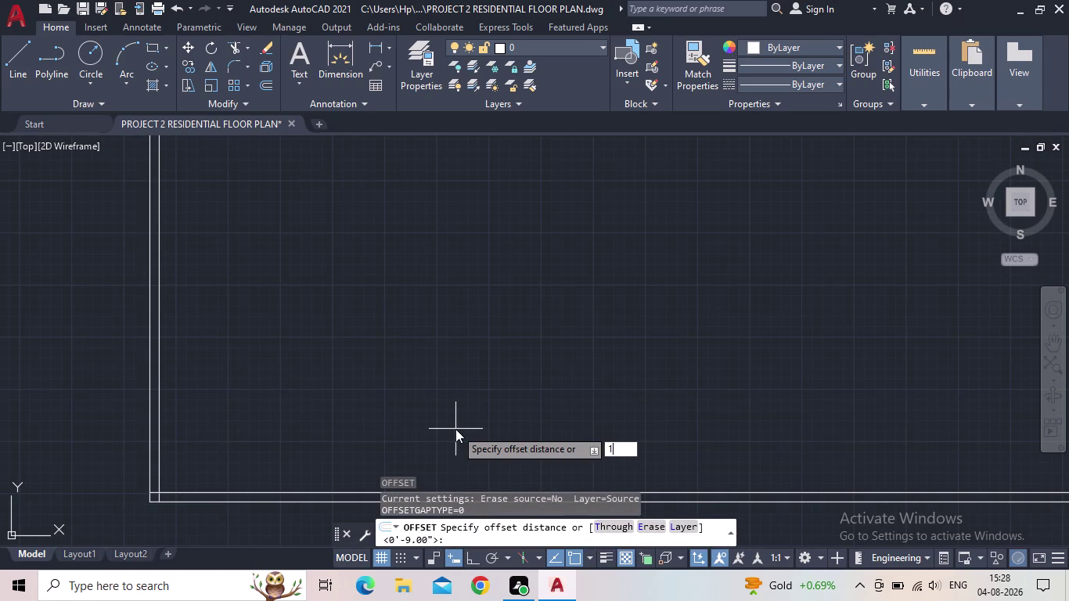
key(BackSpace)
text(10')
key(Return)
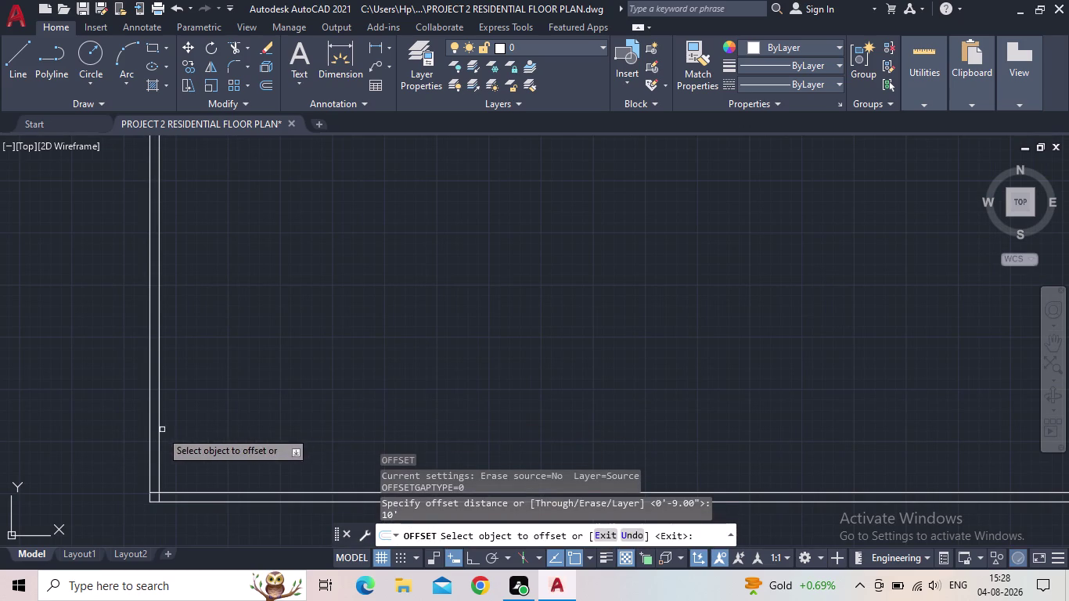
click(158, 434)
click(317, 427)
key(Escape)
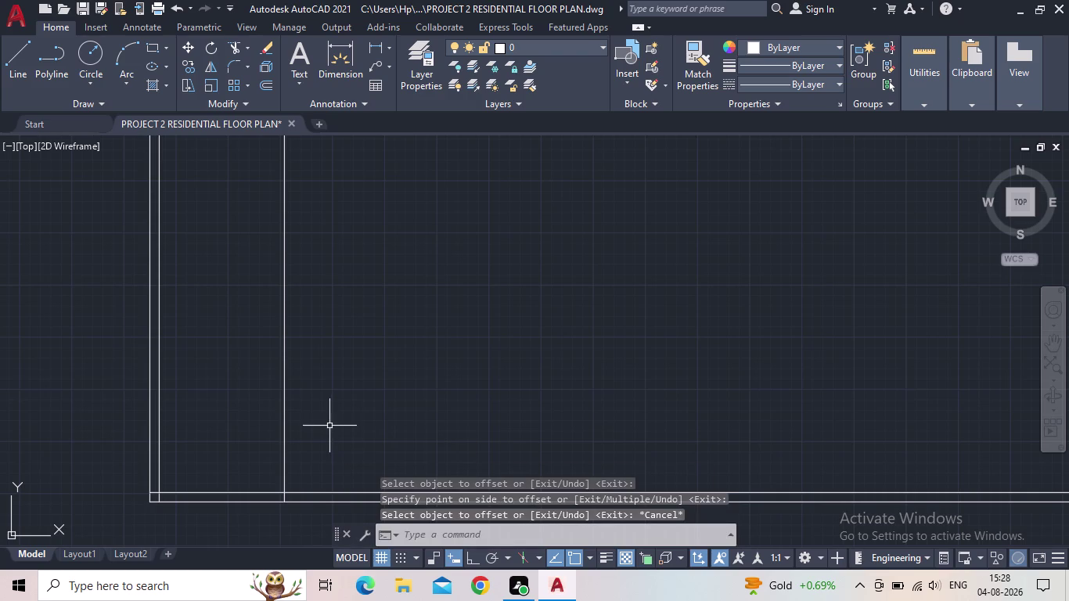
Offset the new interior line 5" to form the double interior wall.
key(o)
key(Return)
text(5")
key(Return)
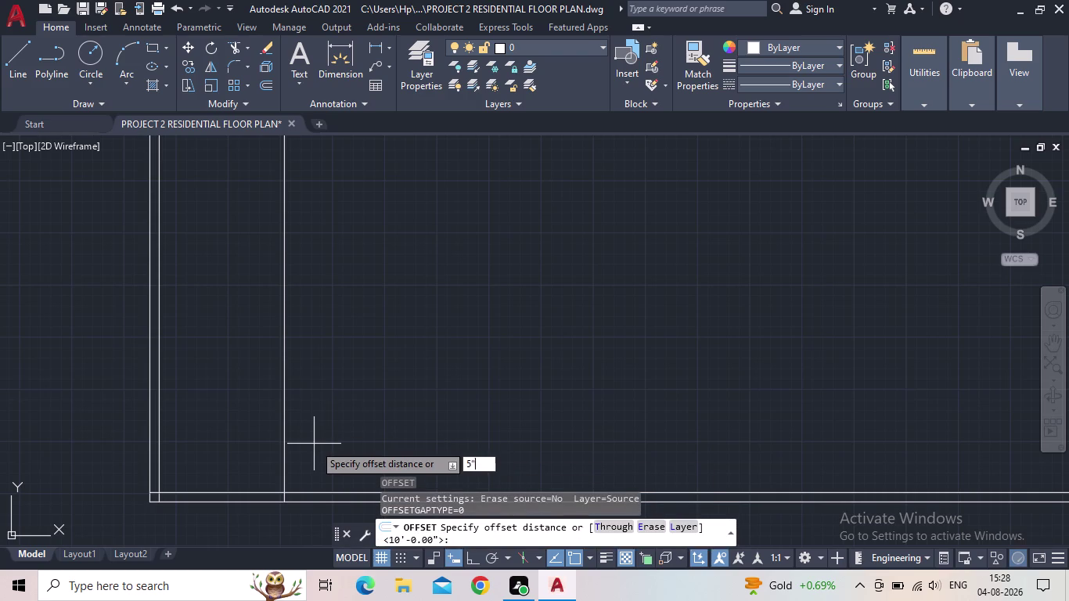
drag(285, 410, 298, 412)
click(339, 409)
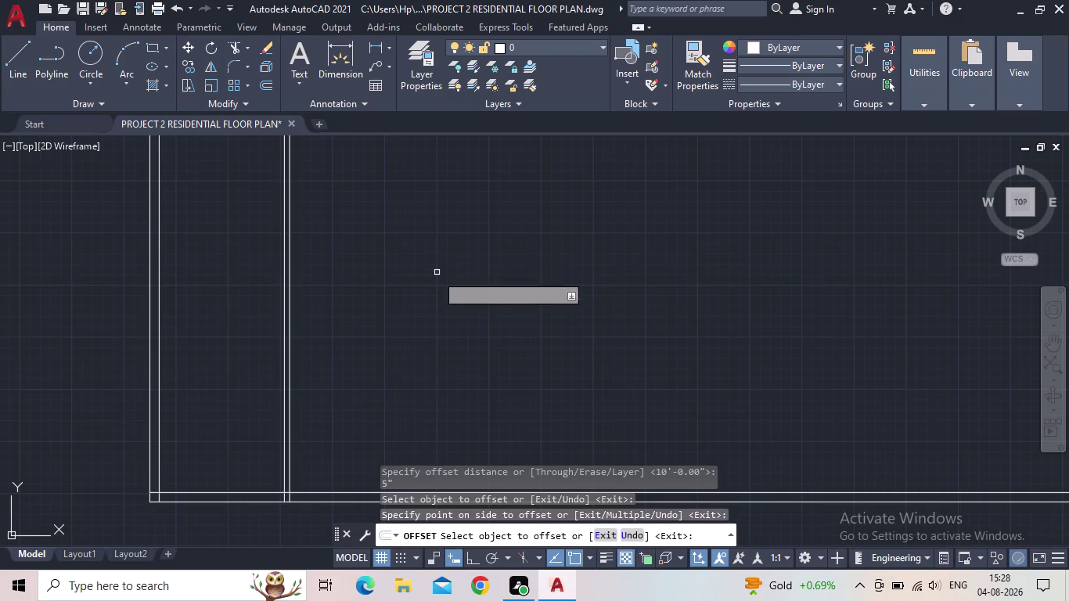
Start a 15' offset on the bottom wall line, then cancel it.
key(o)
key(Return)
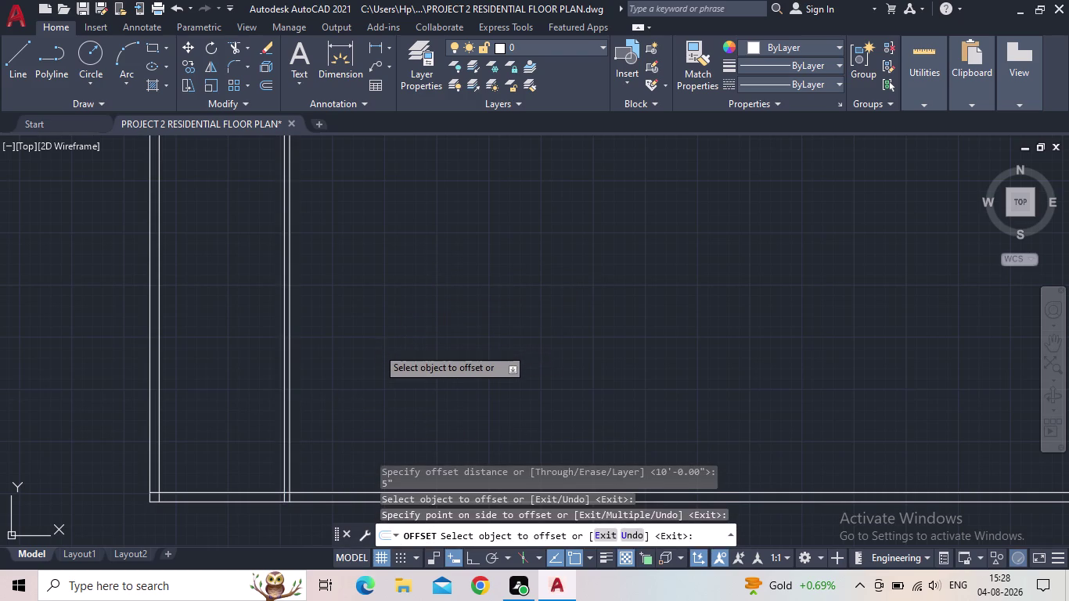
text(15')
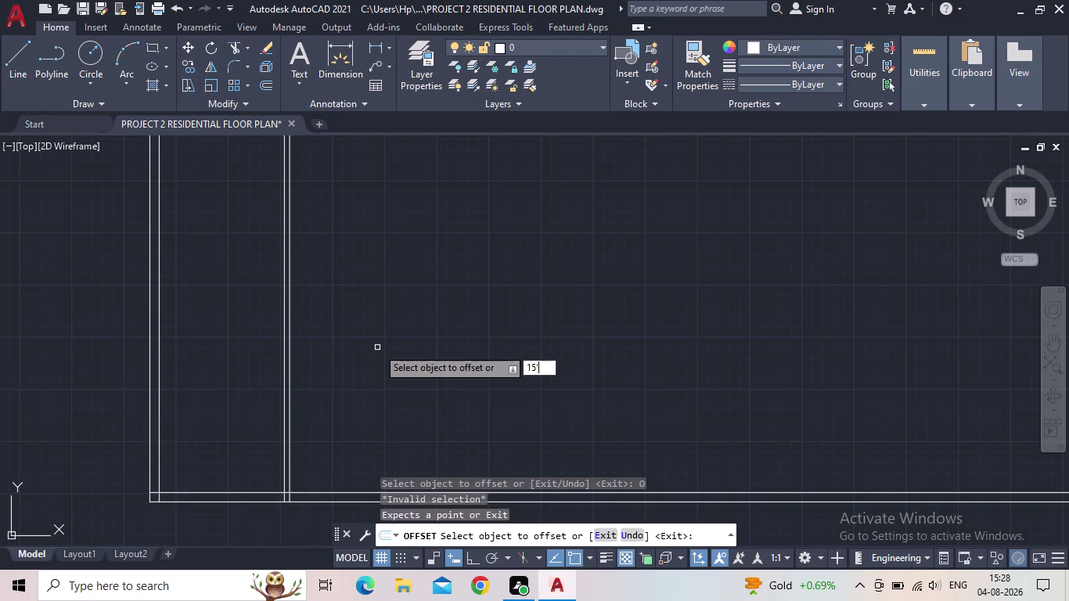
key(Return)
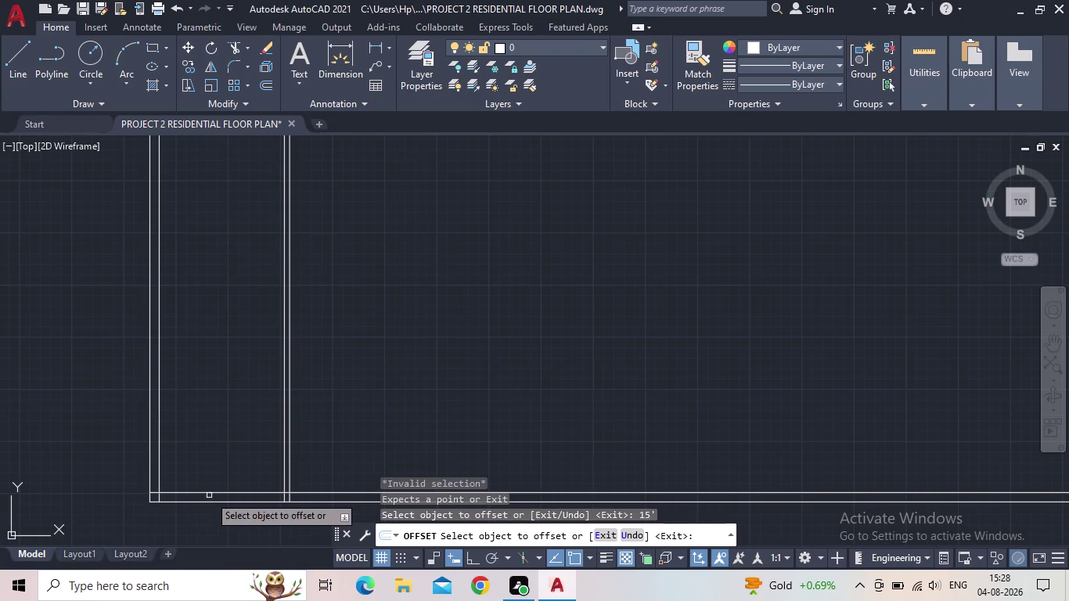
click(209, 494)
key(Escape)
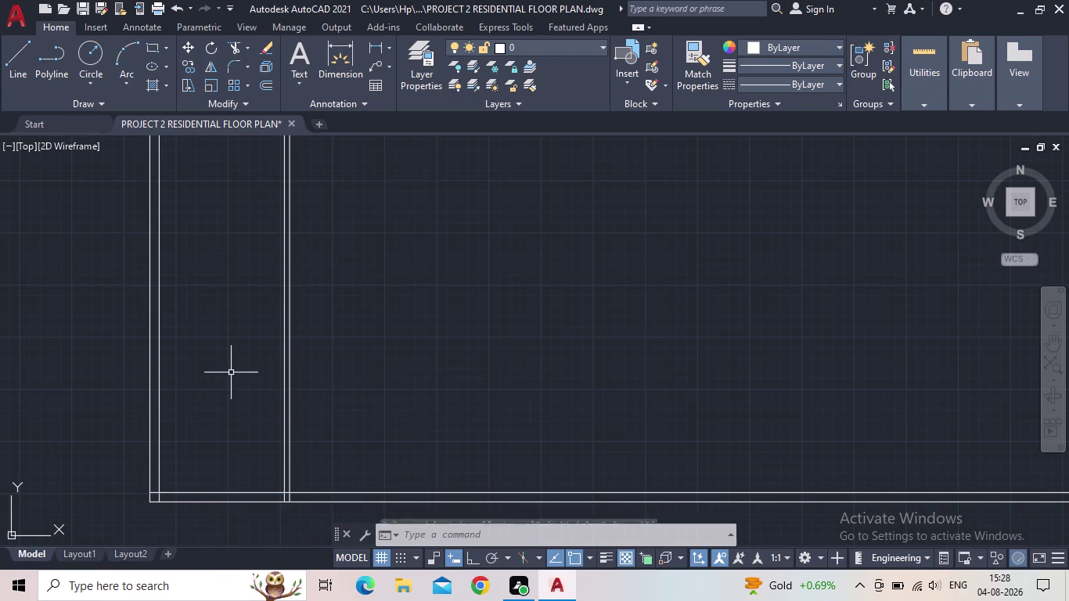
Offset the bottom outer wall line 15' upward.
key(o)
key(space)
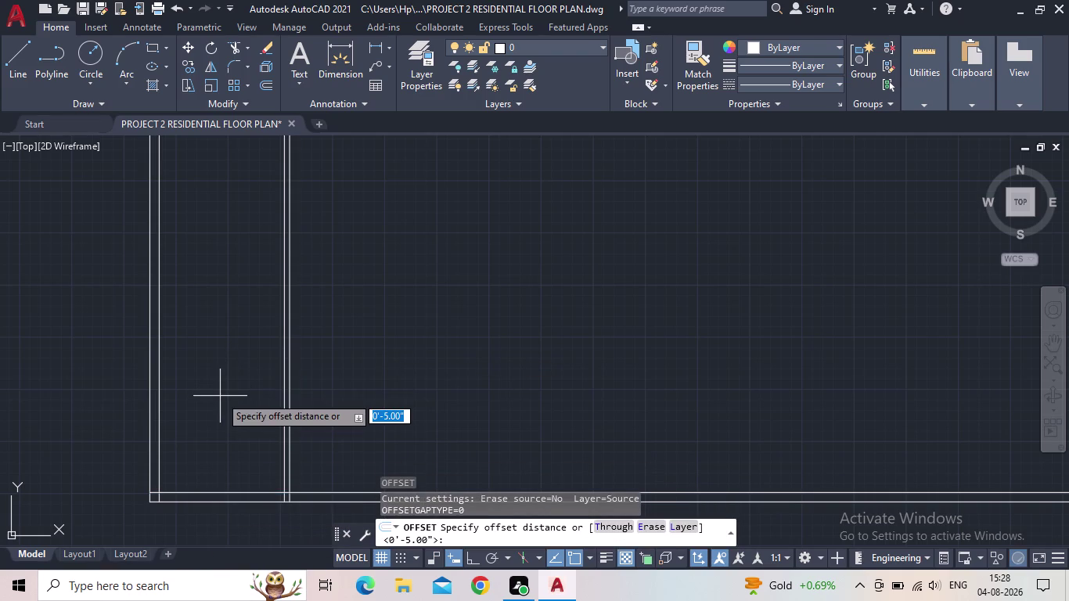
text(15)
key(apostrophe)
key(Return)
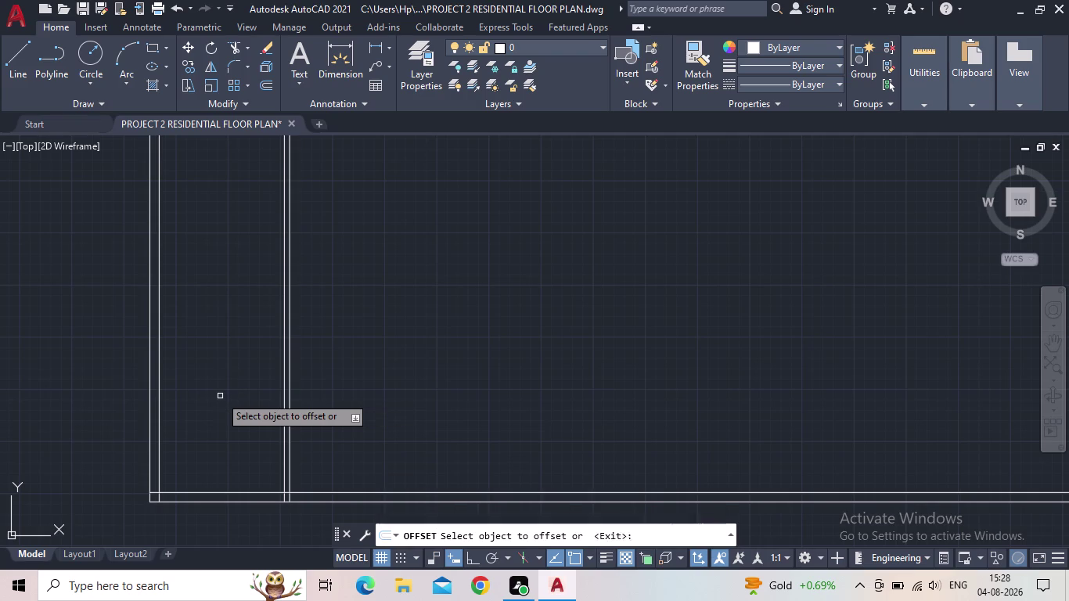
click(209, 492)
click(245, 344)
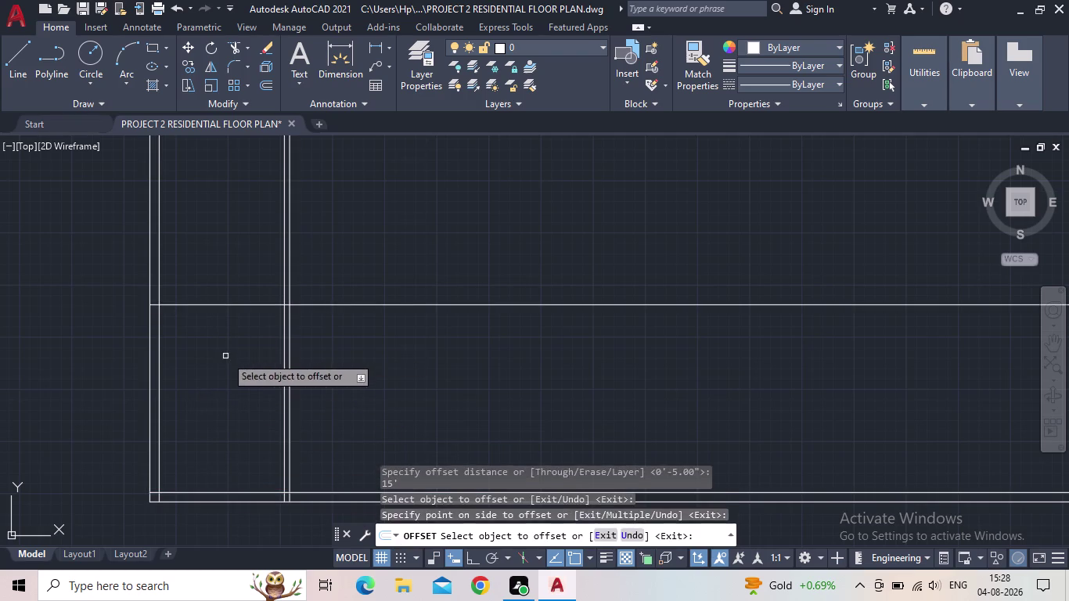
key(Escape)
Offset that new line 5" to complete the horizontal double wall.
key(o)
key(Return)
text(5")
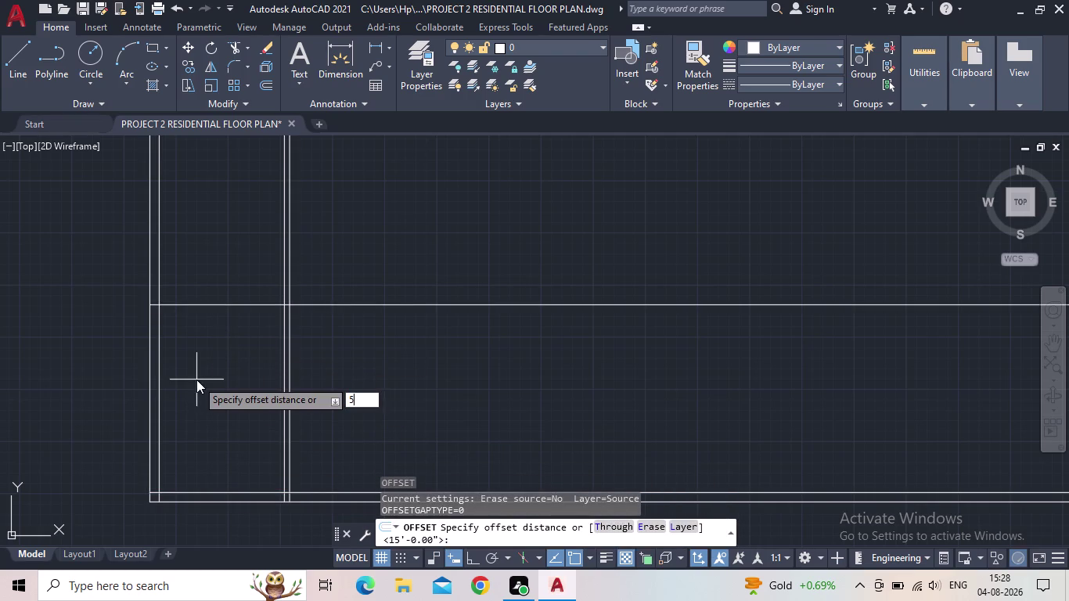
key(Return)
click(211, 302)
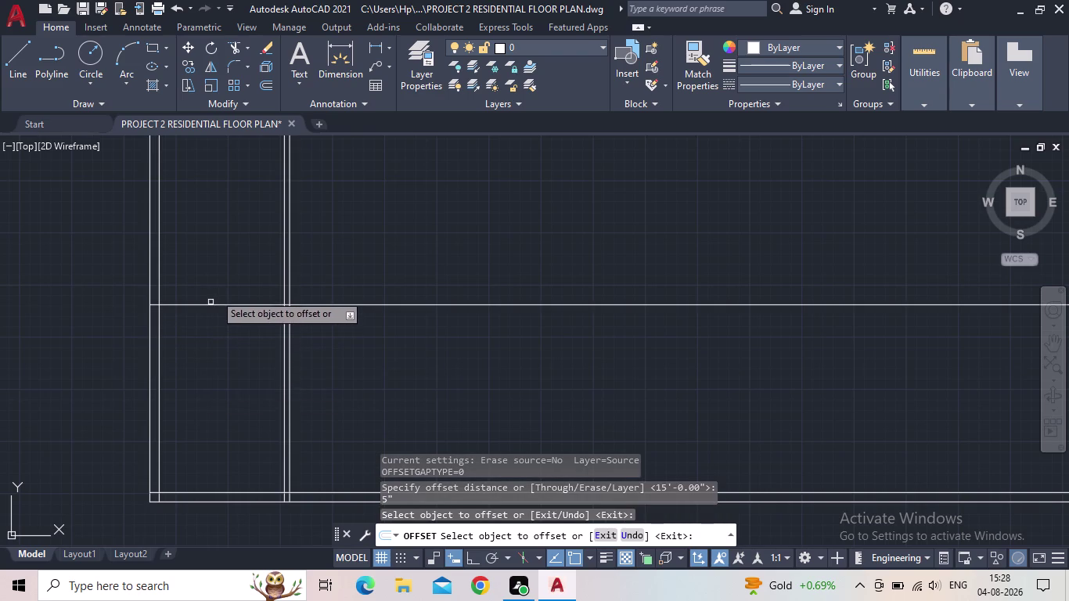
click(219, 304)
double_click(211, 275)
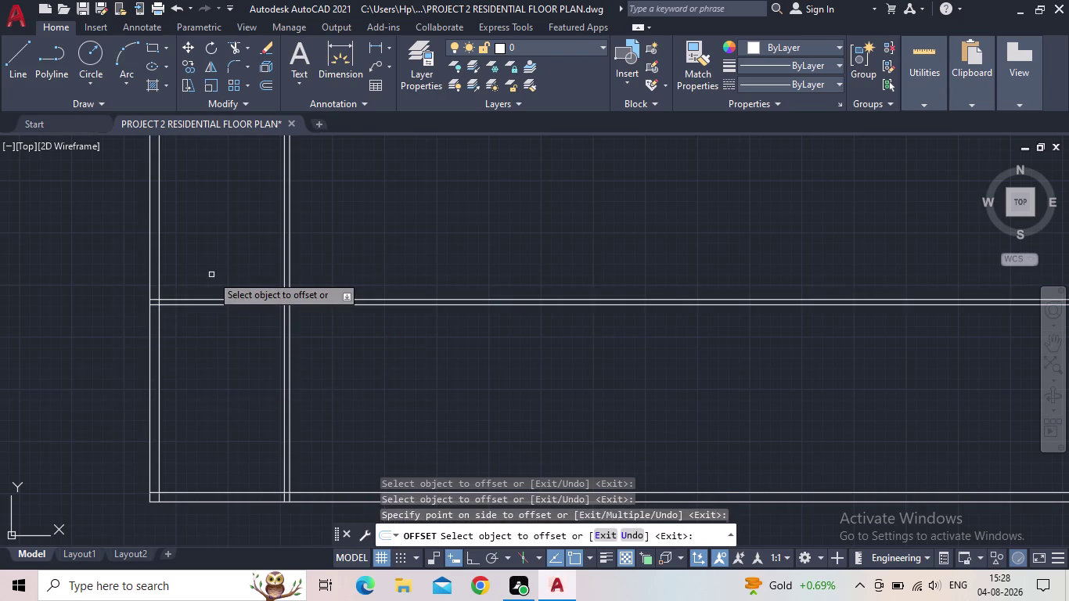
key(Escape)
middle_drag(212, 338, 220, 321)
scroll(down, 3)
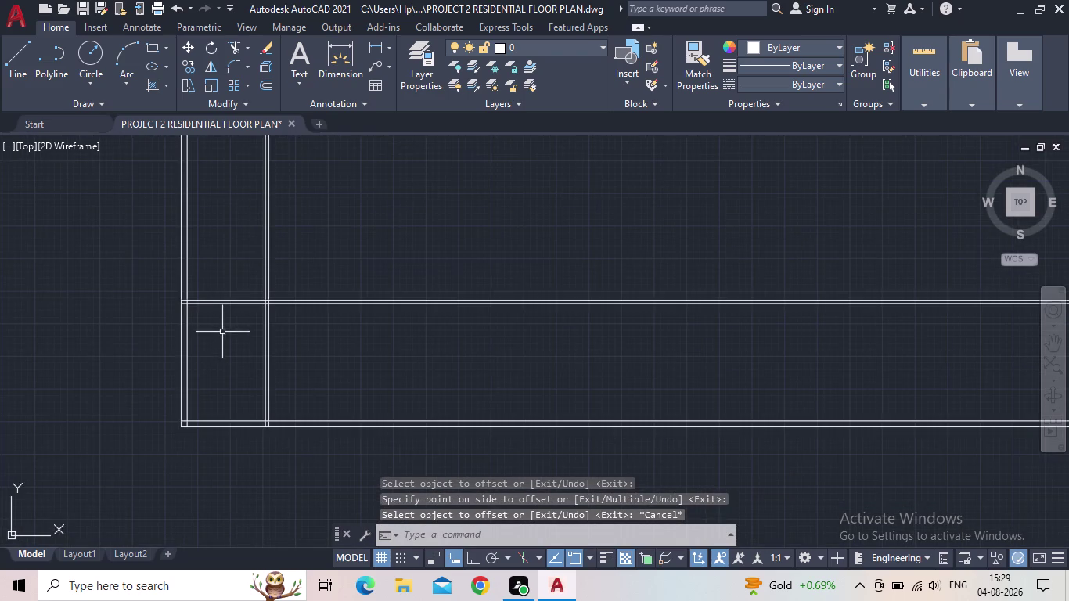
middle_drag(222, 333, 210, 391)
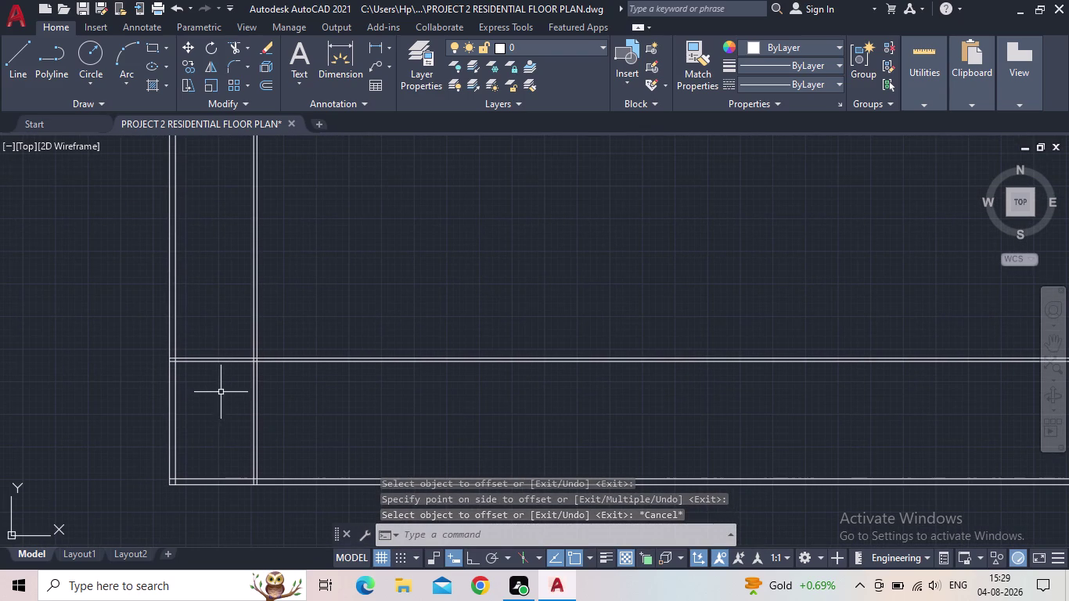
middle_drag(236, 395, 252, 395)
scroll(up, 3)
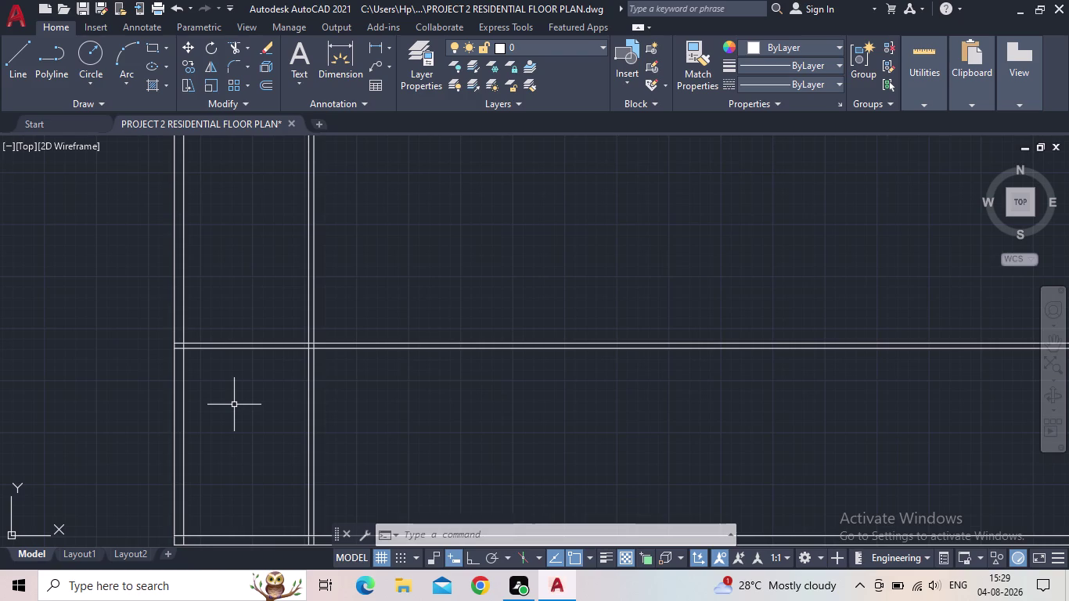
middle_drag(254, 389, 348, 383)
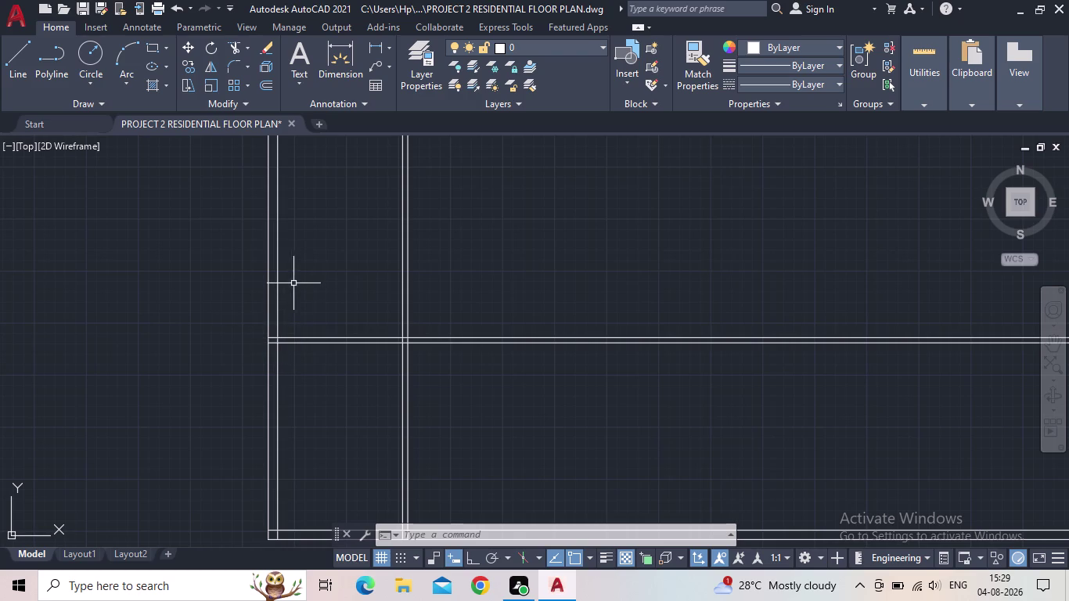
middle_drag(289, 285, 314, 311)
key(o)
Offset the inner line of the left outer wall 4' to the right.
key(Return)
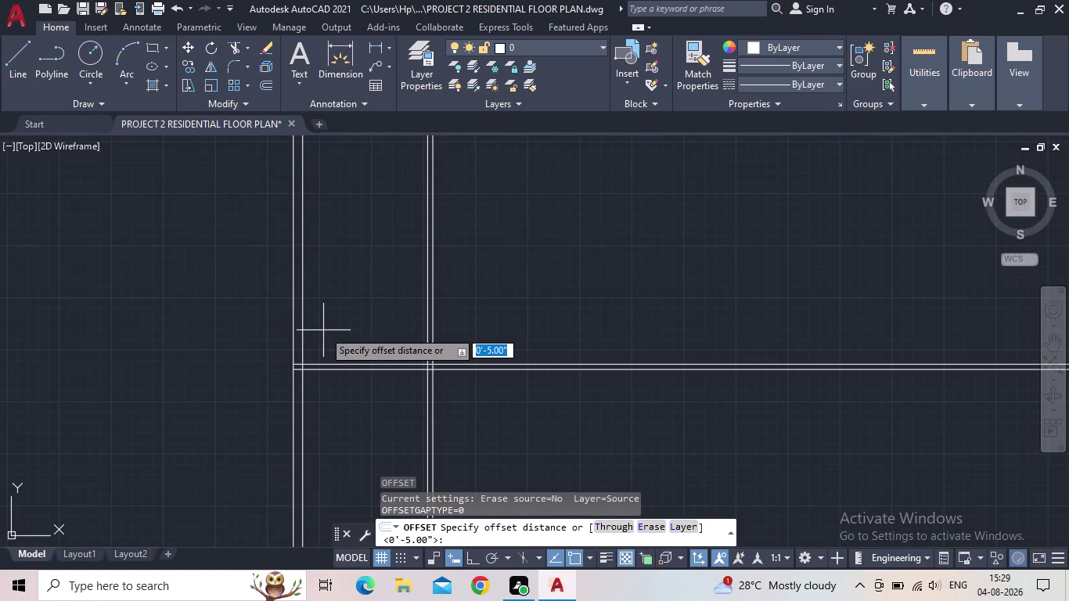
text(4')
key(Return)
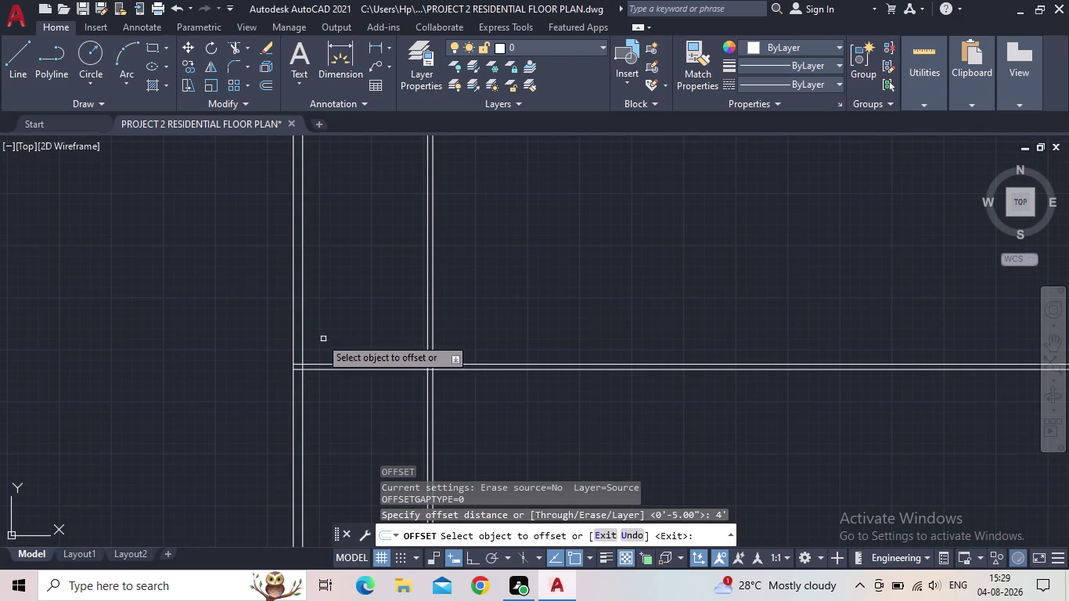
drag(304, 337, 311, 337)
click(373, 329)
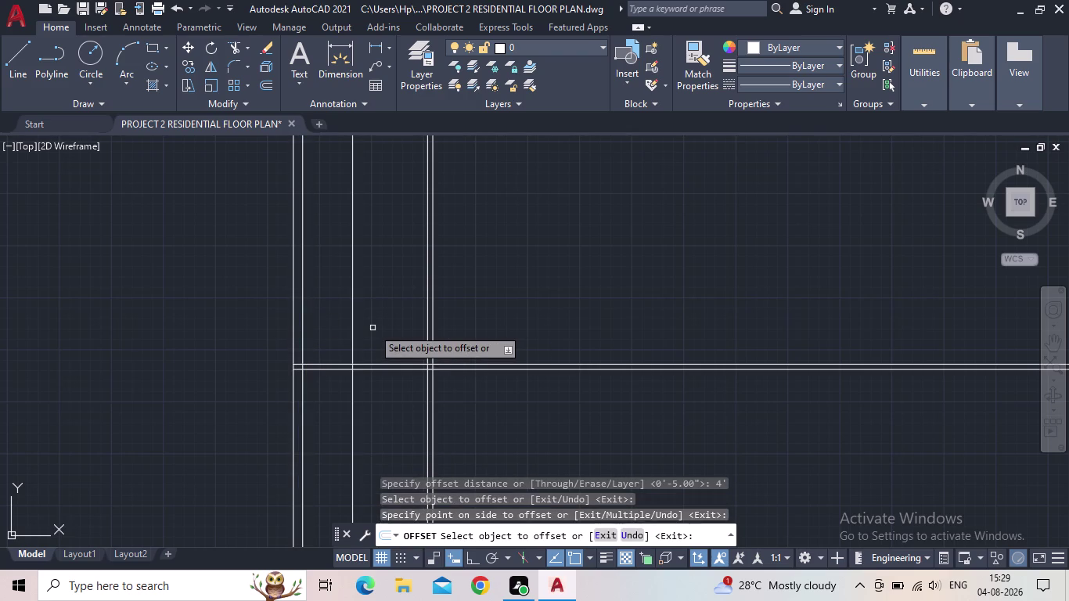